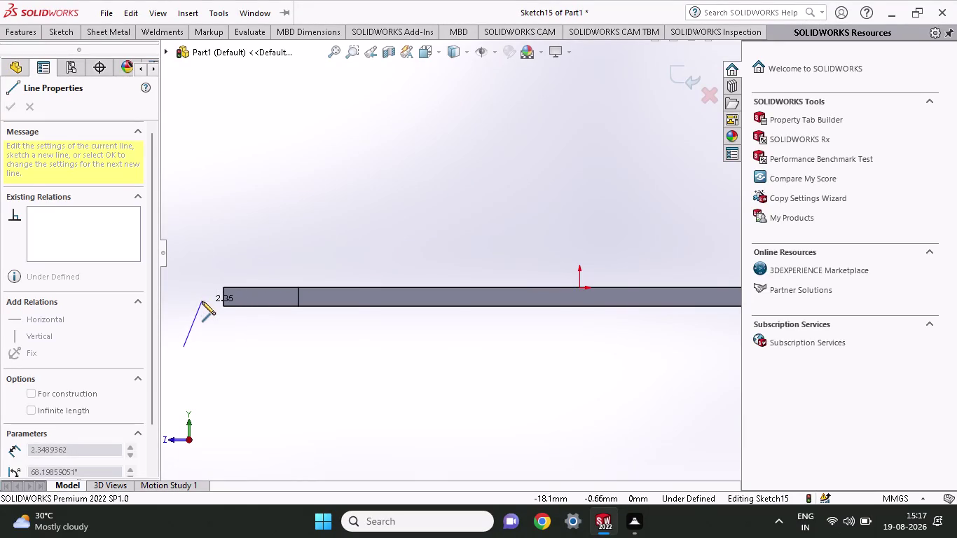
Draw a 3.6 mm horizontal line from the plate's left top corner to the narrow-end step.
key(Escape)
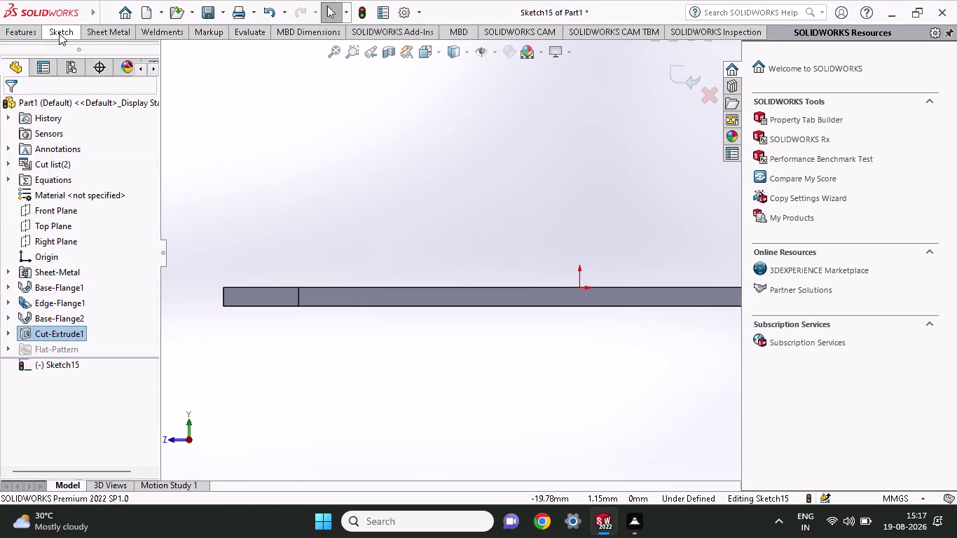
click(59, 33)
click(93, 53)
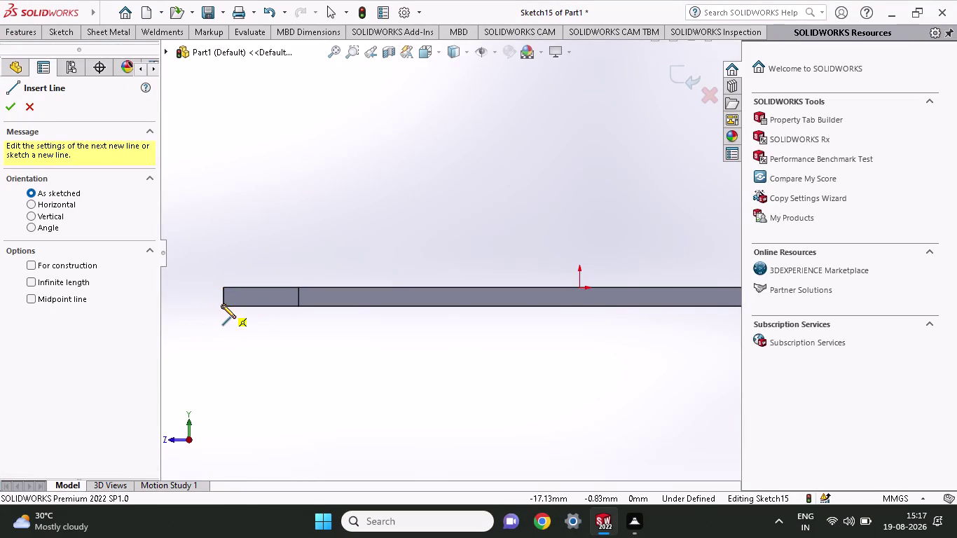
click(224, 285)
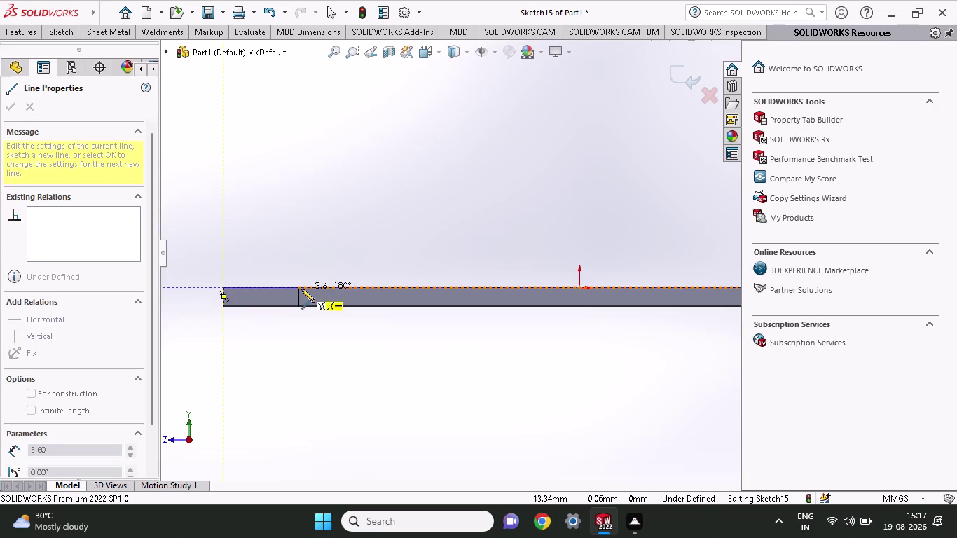
click(299, 287)
key(Escape)
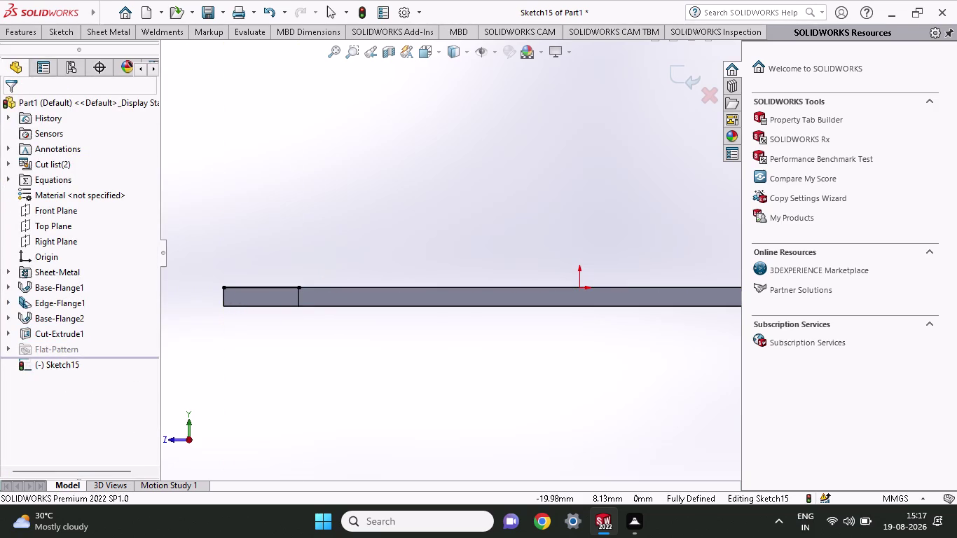
click(97, 30)
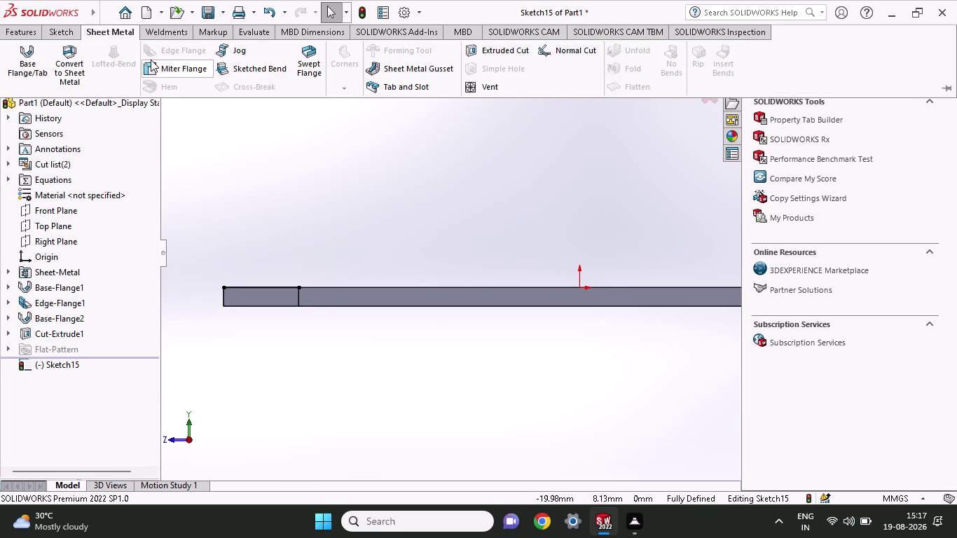
middle_drag(232, 180, 261, 249)
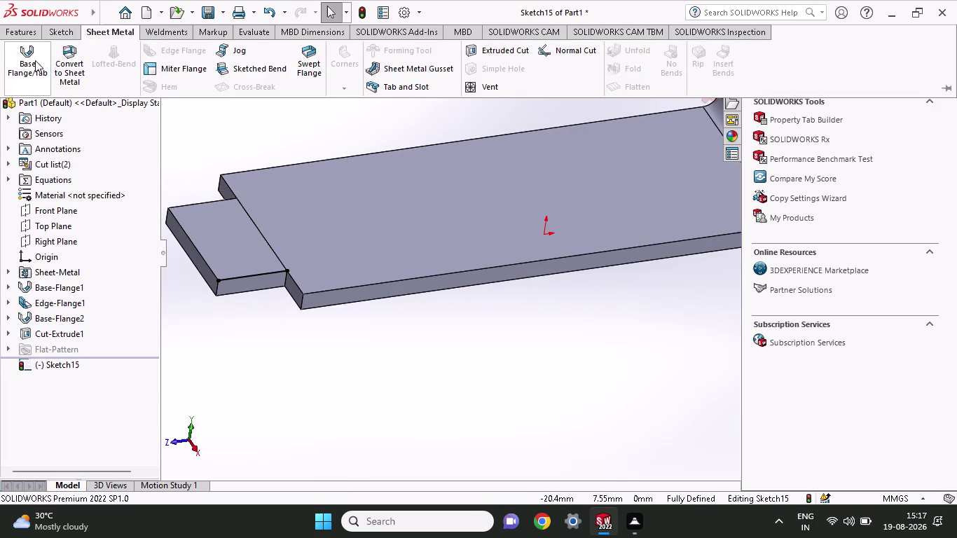
click(35, 61)
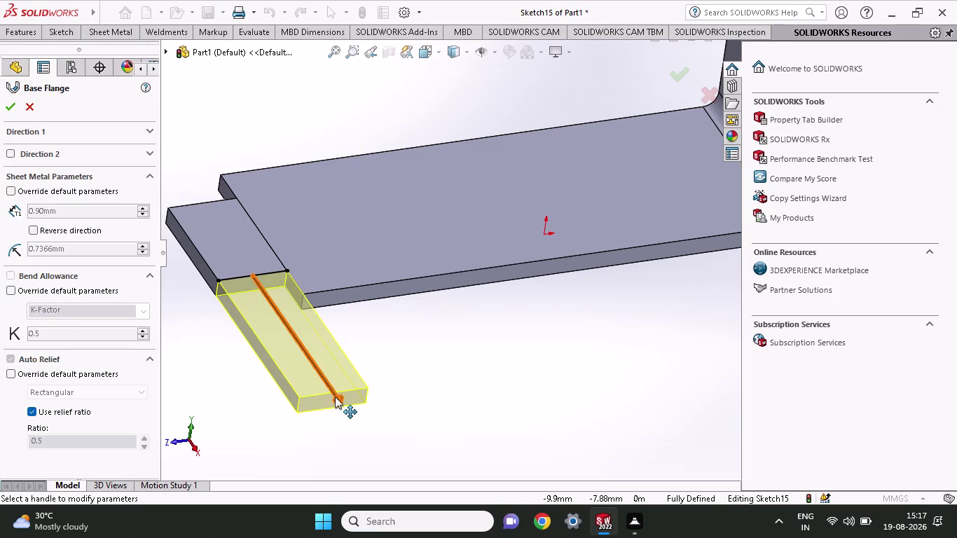
drag(335, 397, 199, 238)
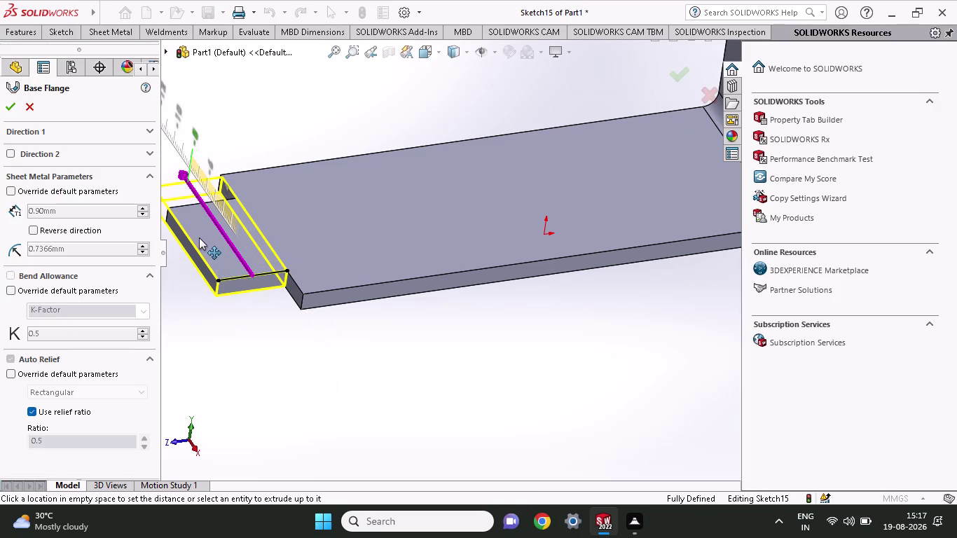
drag(200, 237, 200, 239)
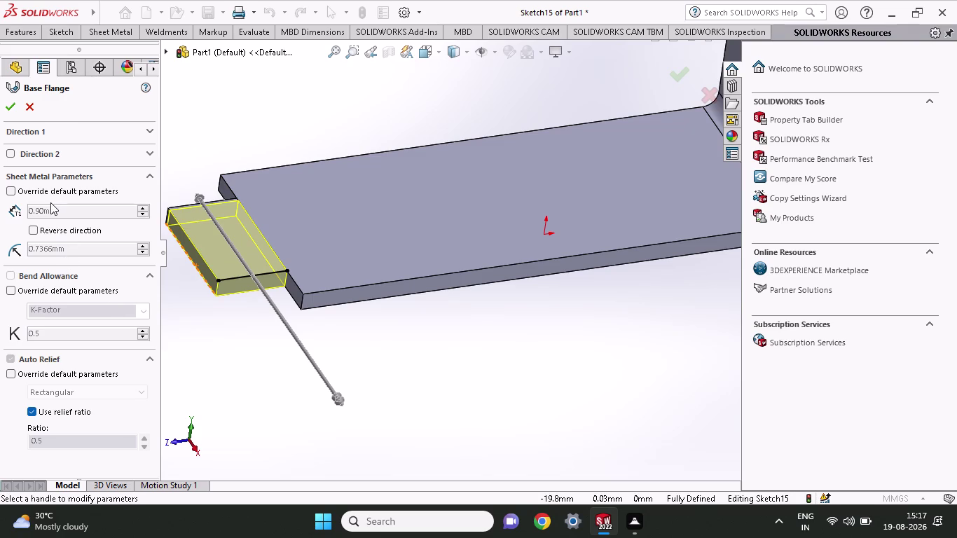
click(12, 187)
drag(74, 215, 0, 212)
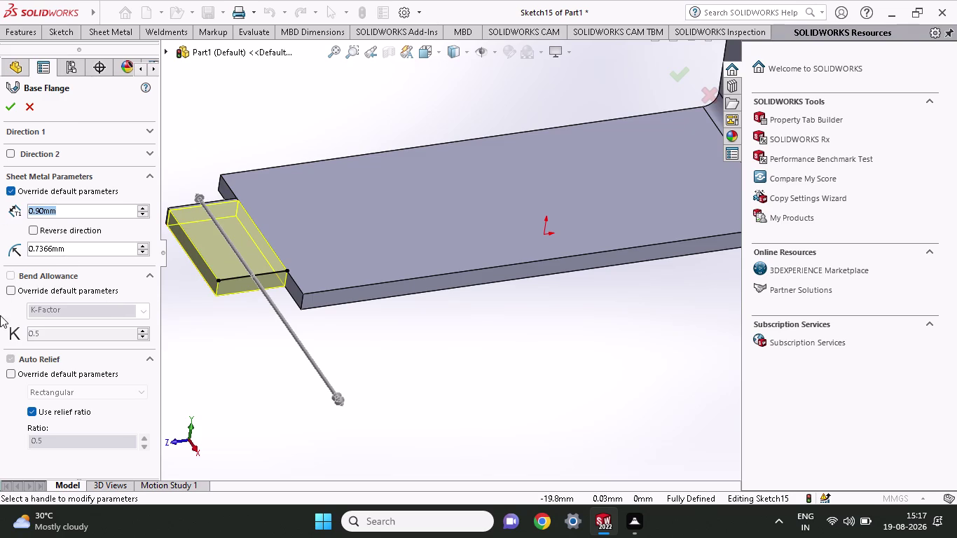
text(3.60)
key(Return)
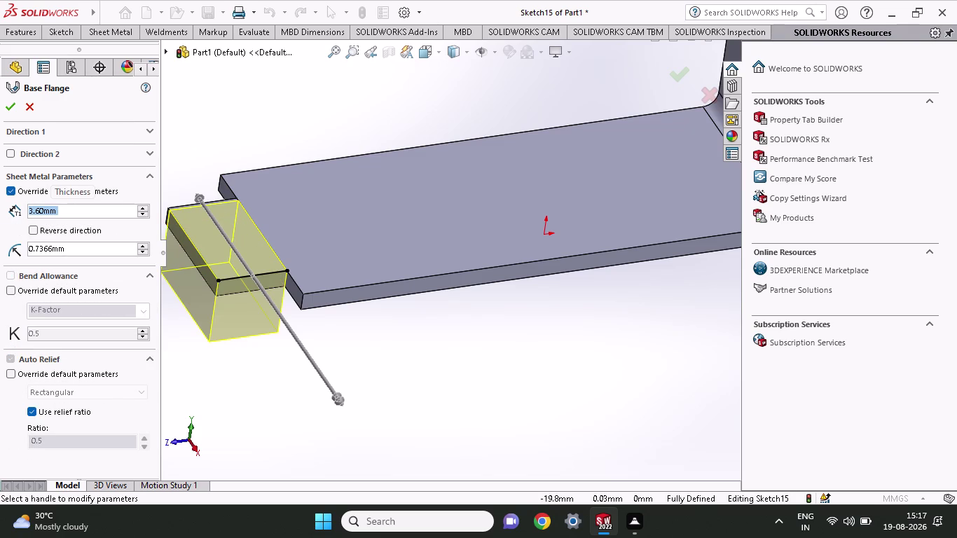
scroll(down, 3)
drag(83, 252, 0, 249)
text(0.)
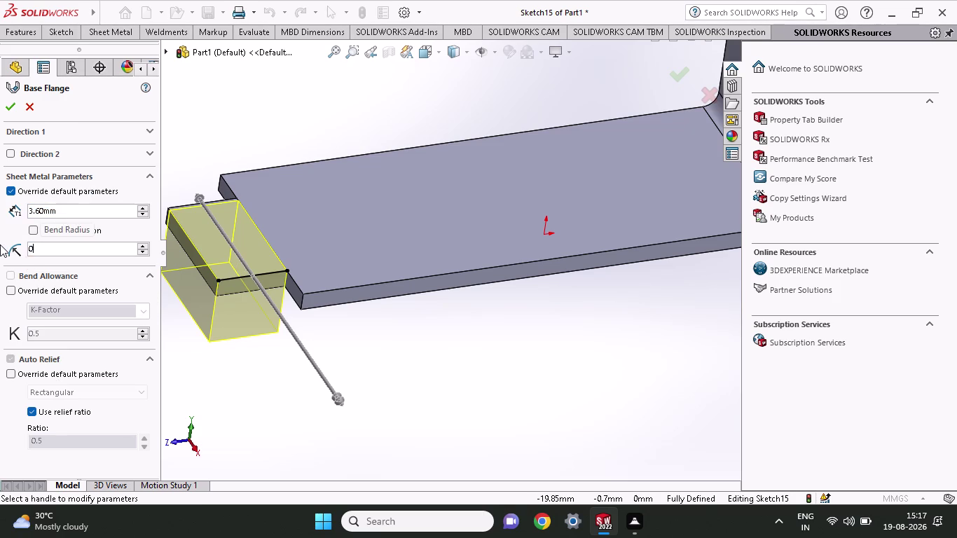
text(9)
key(Return)
click(27, 113)
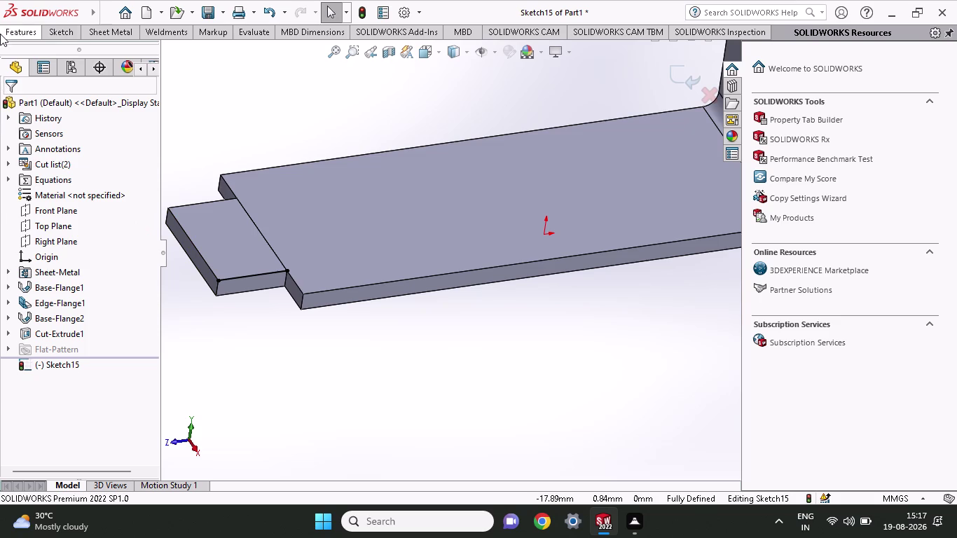
Start a base flange from Sketch15 and drag its depth over the narrow end.
click(112, 39)
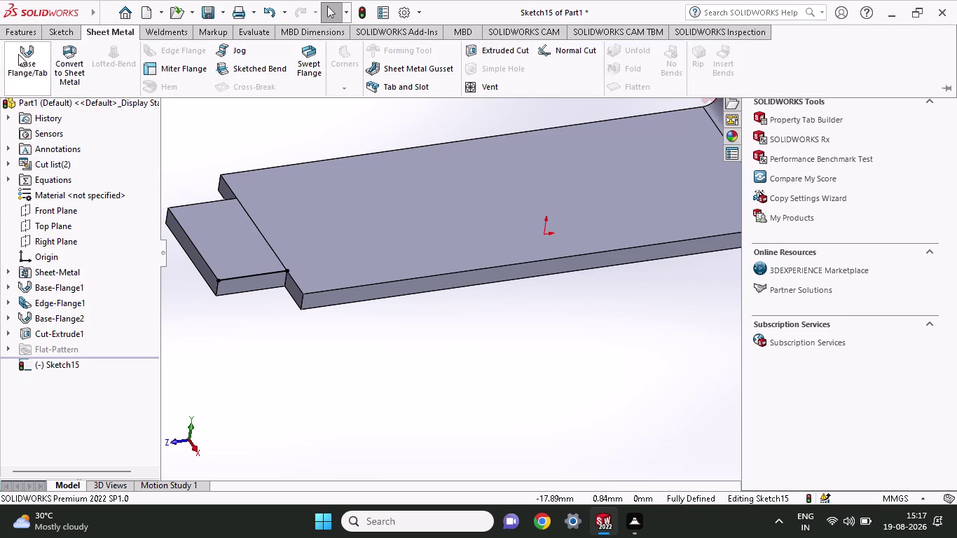
click(14, 55)
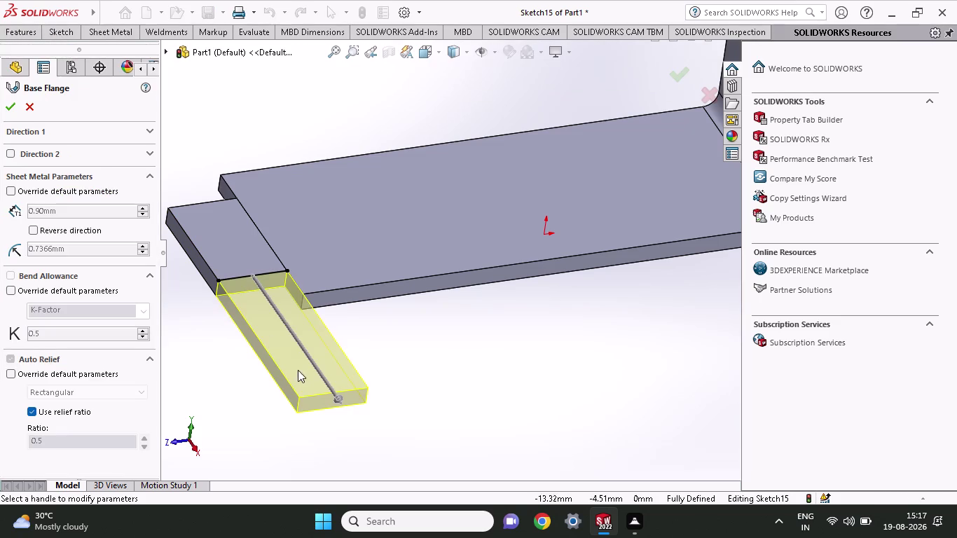
drag(337, 402, 173, 216)
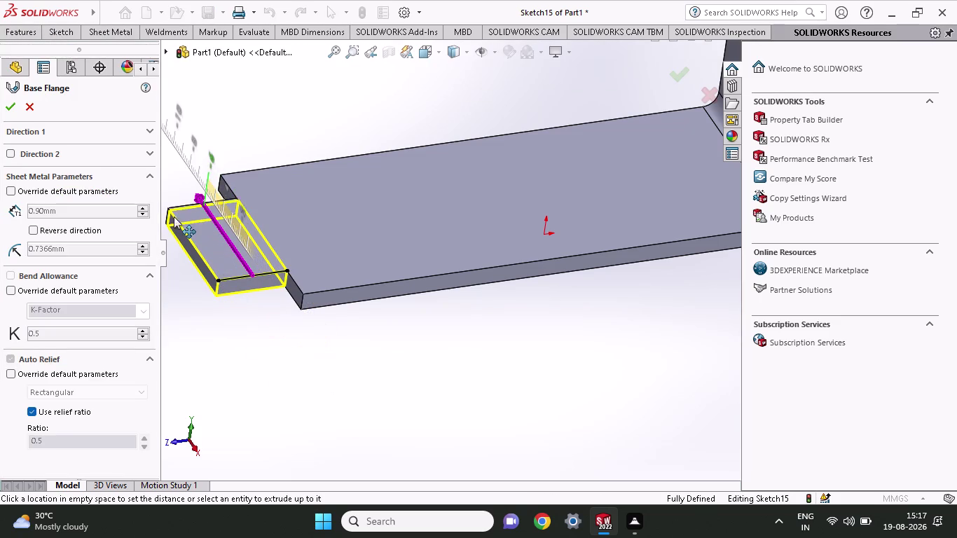
drag(174, 217, 168, 206)
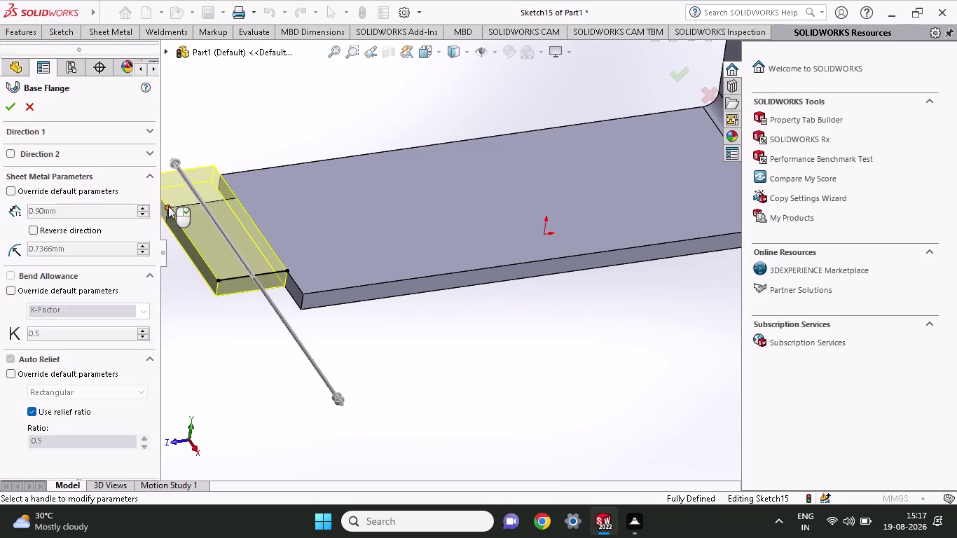
drag(172, 162, 204, 200)
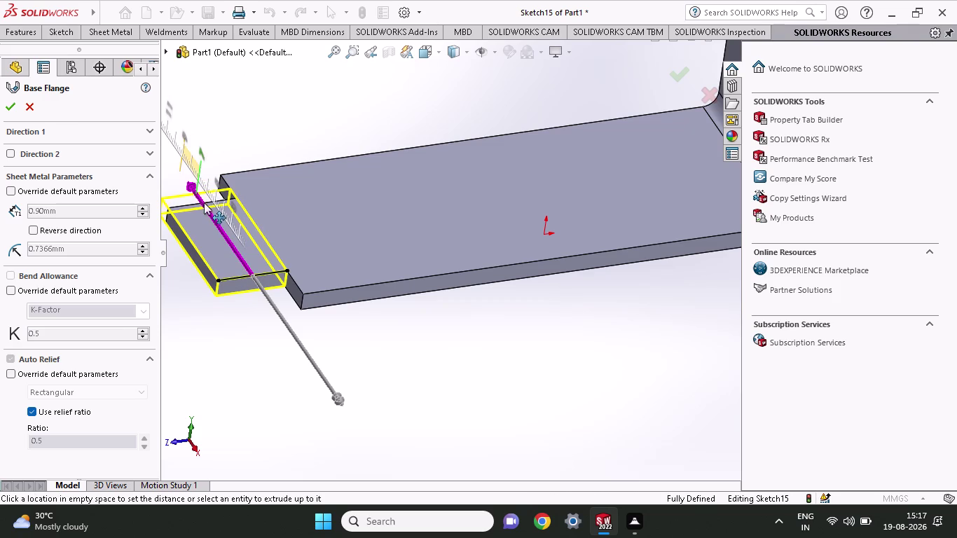
drag(203, 200, 201, 206)
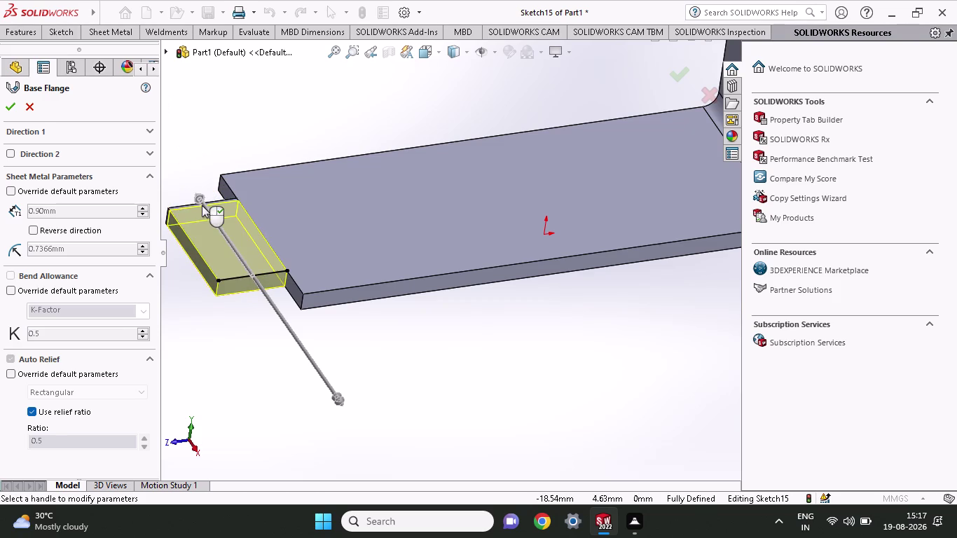
scroll(down, 3)
scroll(down, 3)
Zoom and orbit around the flange preview while adjusting its depth.
drag(323, 210, 328, 204)
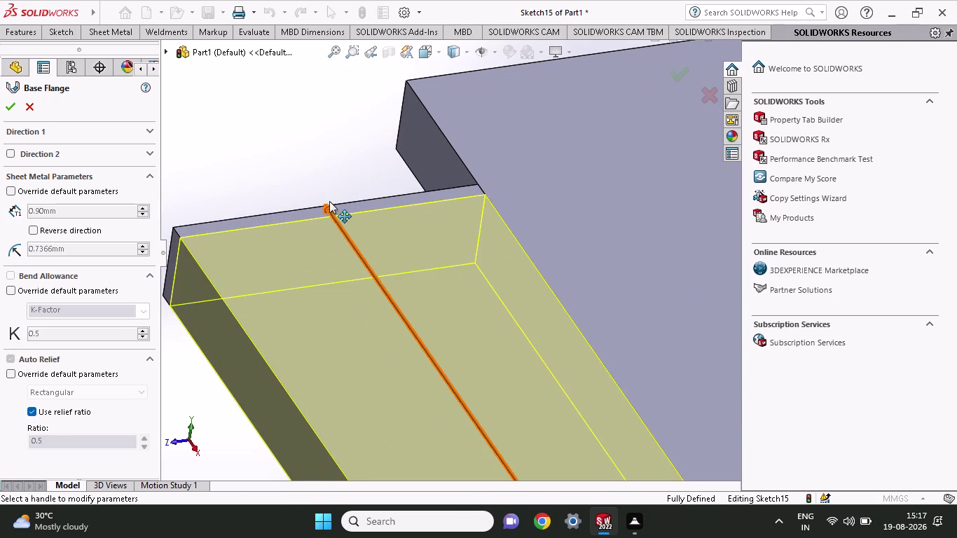
drag(327, 205, 359, 202)
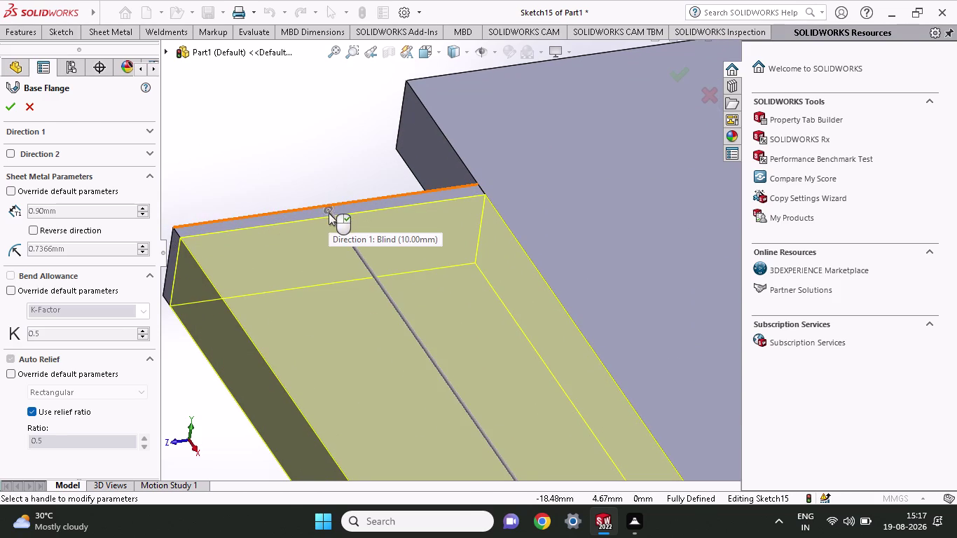
scroll(down, 3)
drag(367, 221, 529, 86)
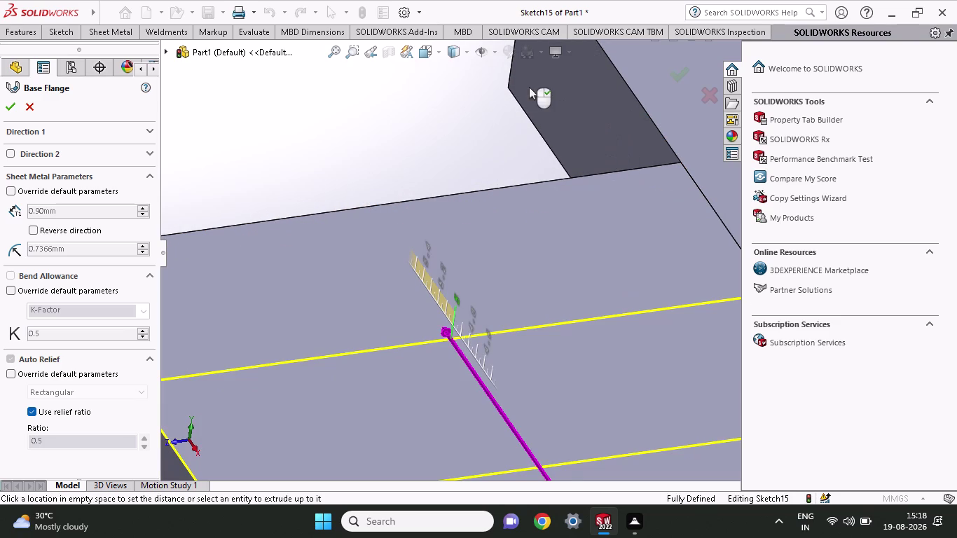
drag(529, 87, 329, 196)
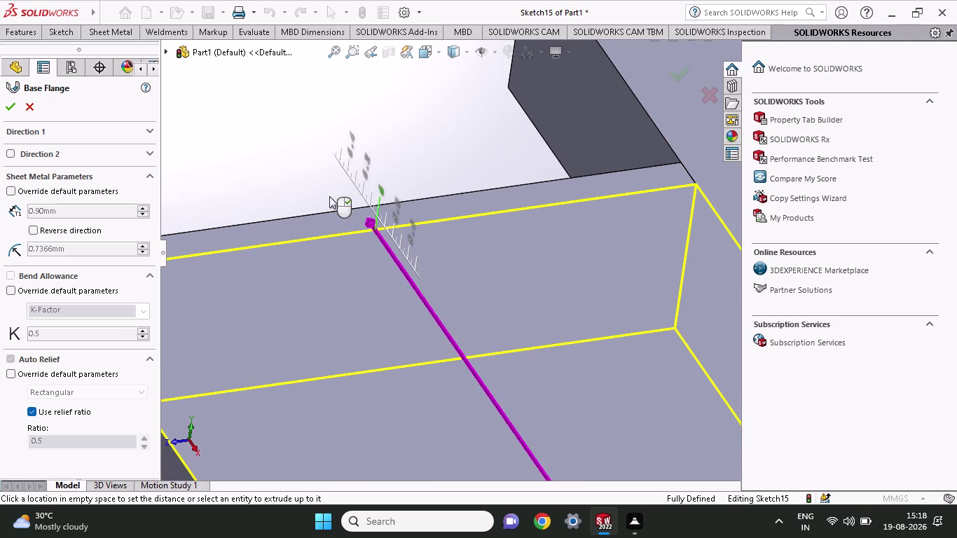
drag(330, 196, 307, 212)
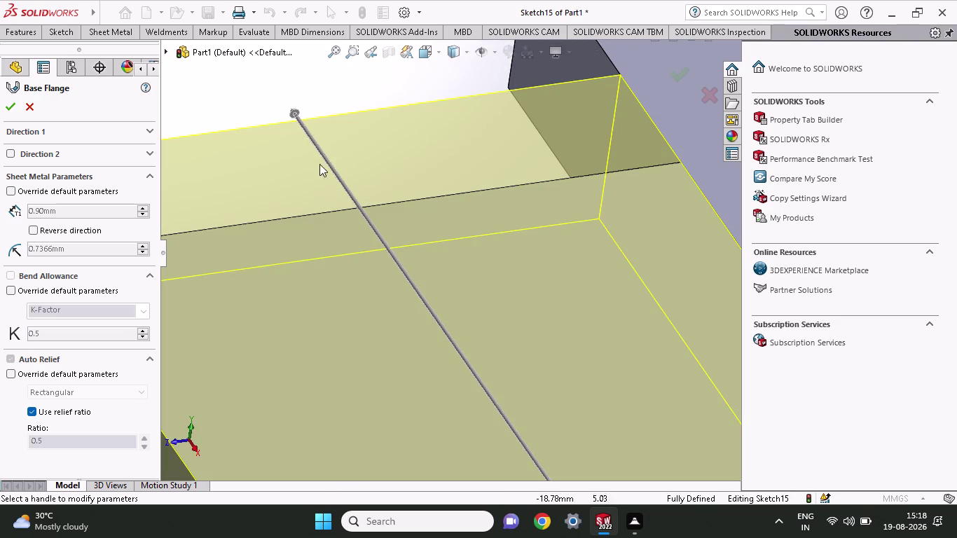
drag(290, 101, 678, 158)
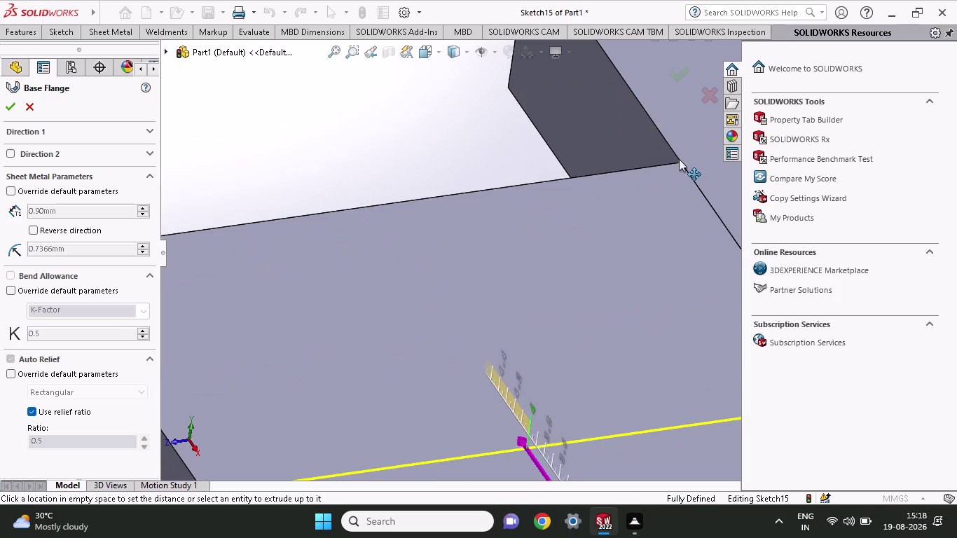
drag(677, 157, 681, 160)
scroll(up, 3)
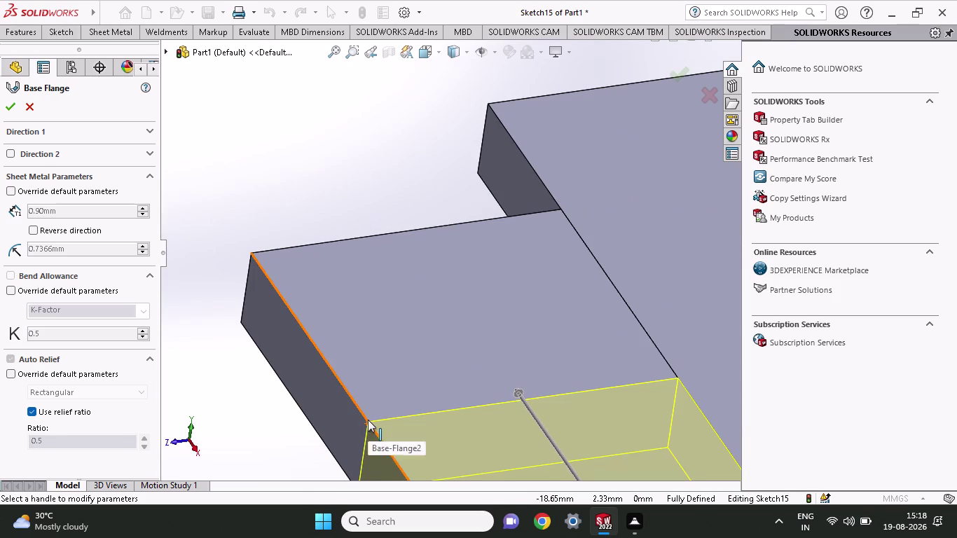
Refine the flange depth and expand Direction 1, showing Blind at 6.00 mm.
drag(368, 420, 314, 340)
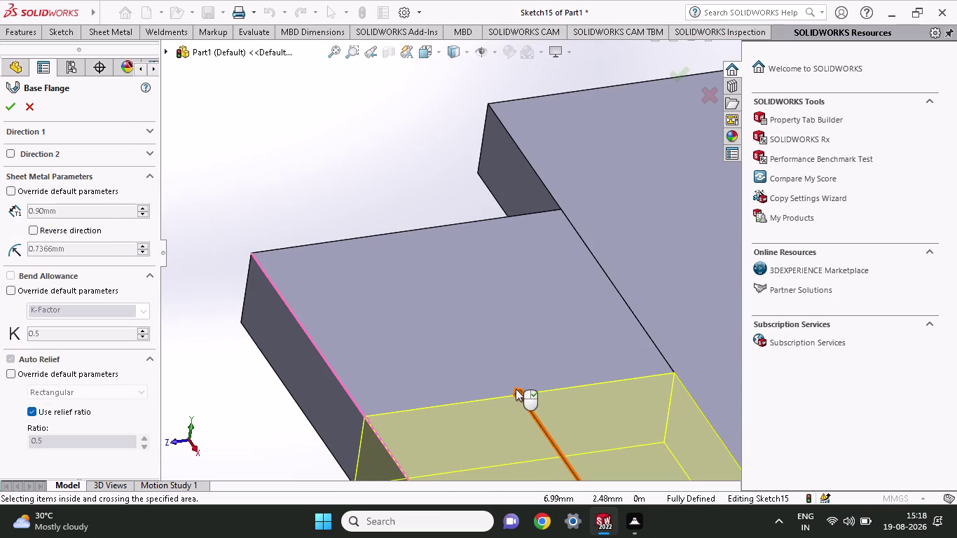
drag(516, 390, 295, 292)
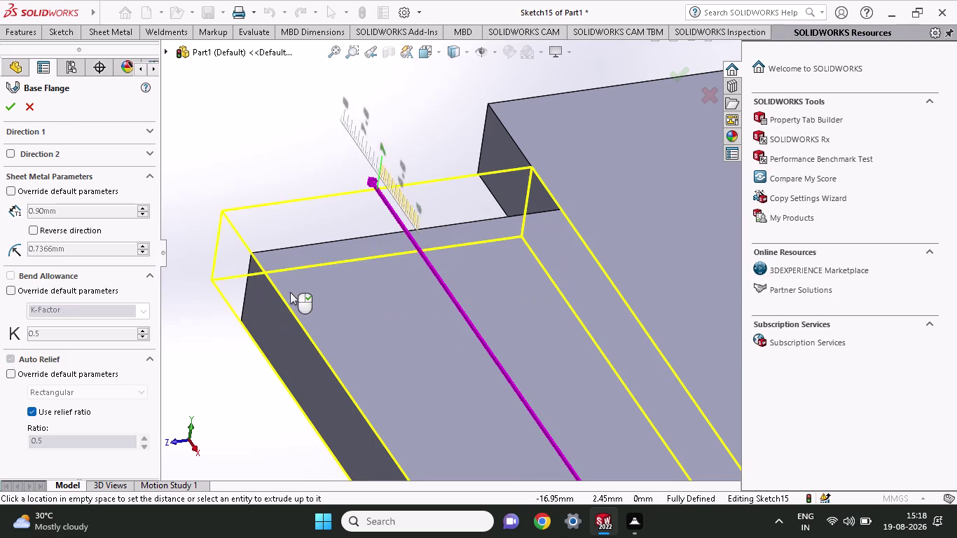
drag(295, 292, 372, 400)
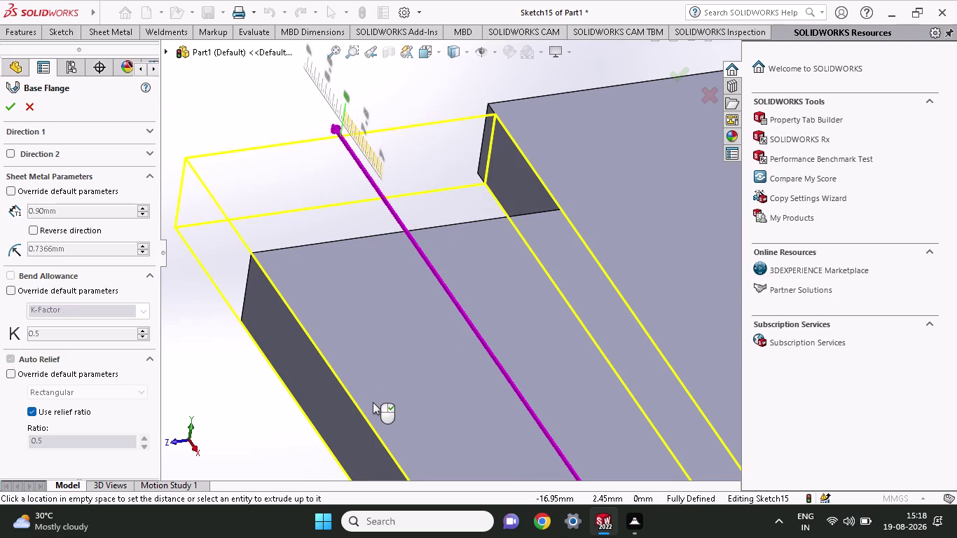
drag(372, 400, 378, 429)
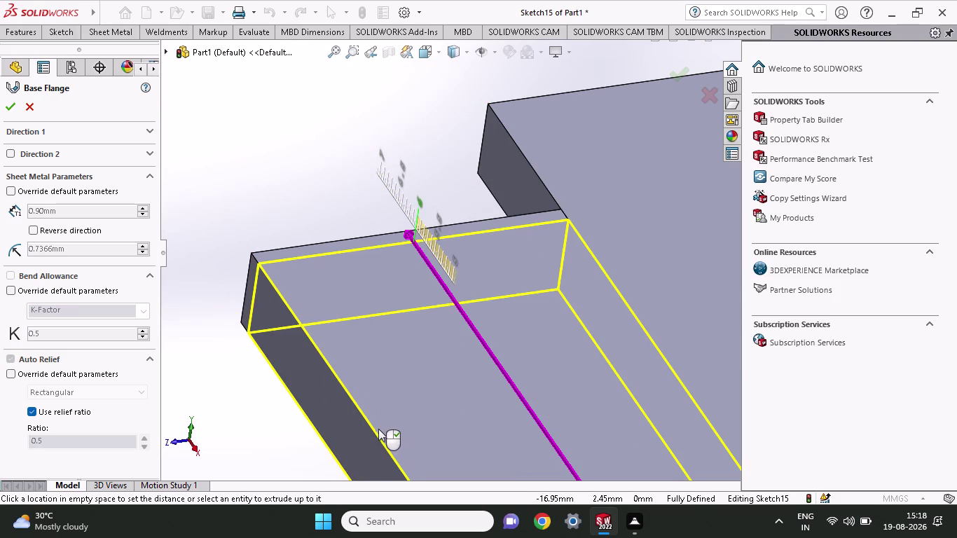
drag(379, 429, 373, 424)
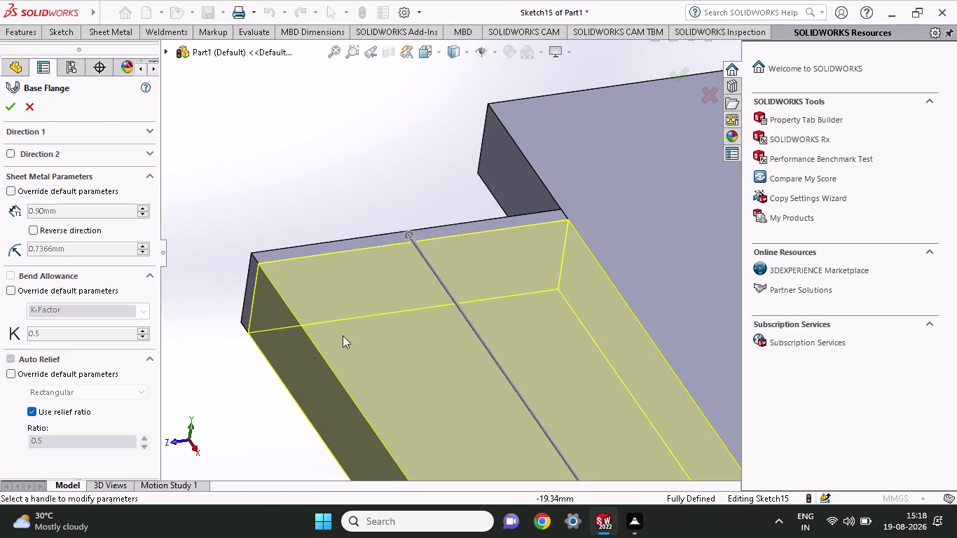
scroll(down, 3)
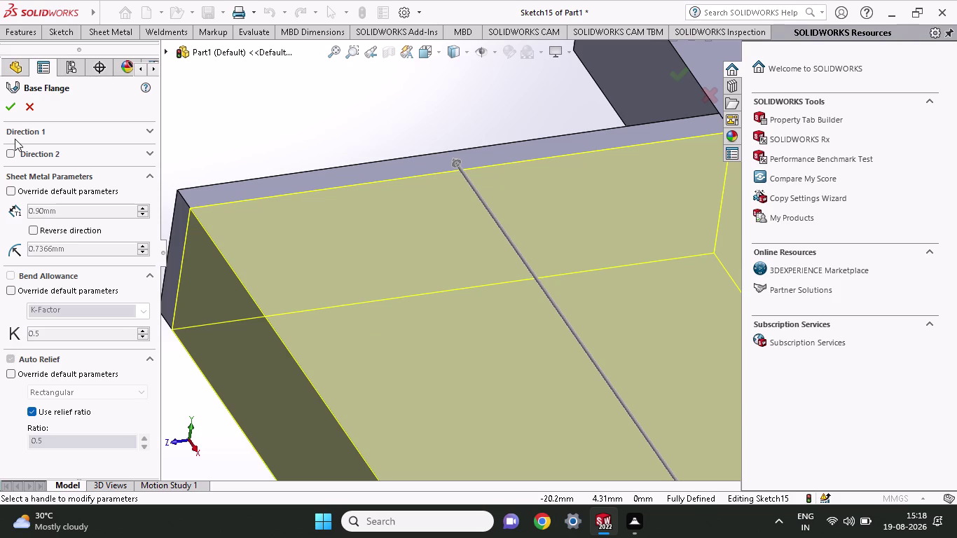
click(23, 131)
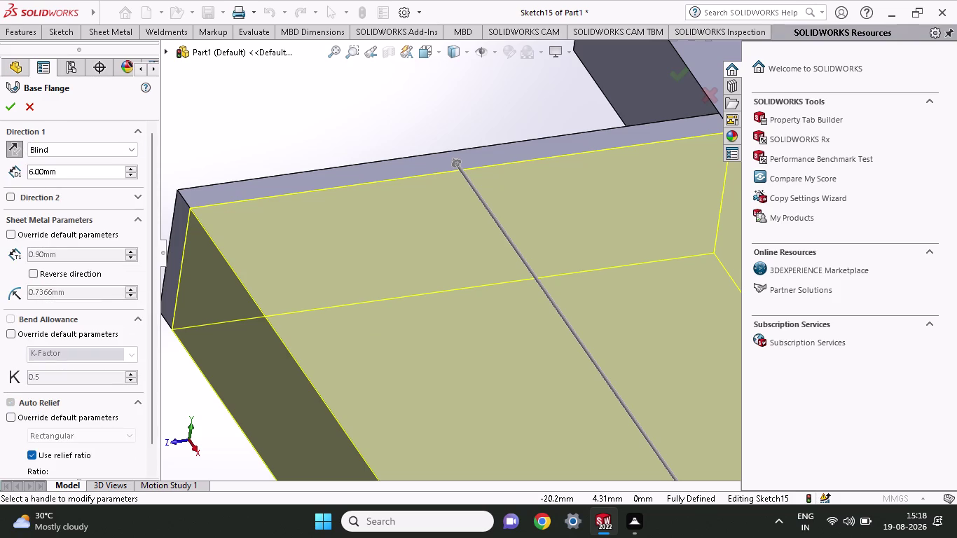
Replace the Direction 1 depth with a trial value and apply it.
drag(63, 175, 11, 170)
key(3)
text(.9)
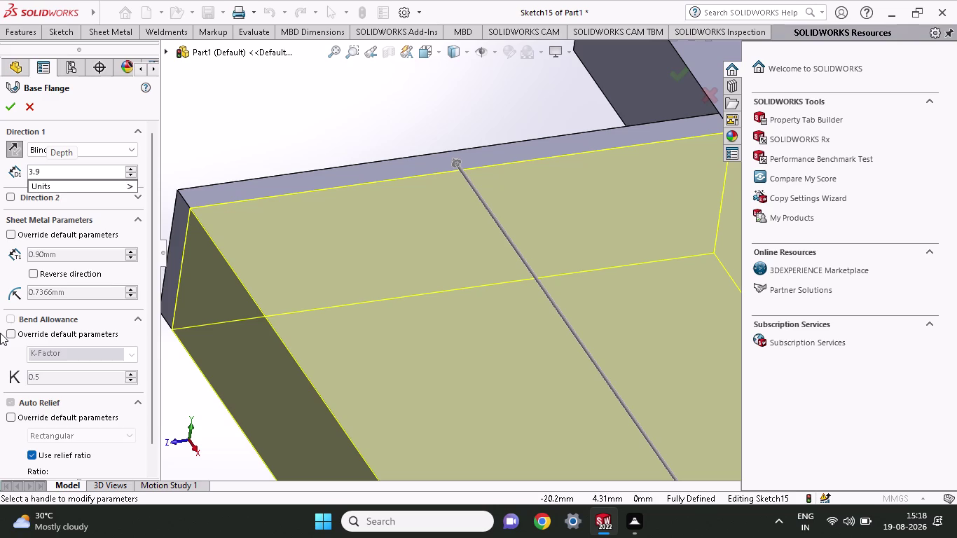
key(BackSpace)
key(6)
key(Return)
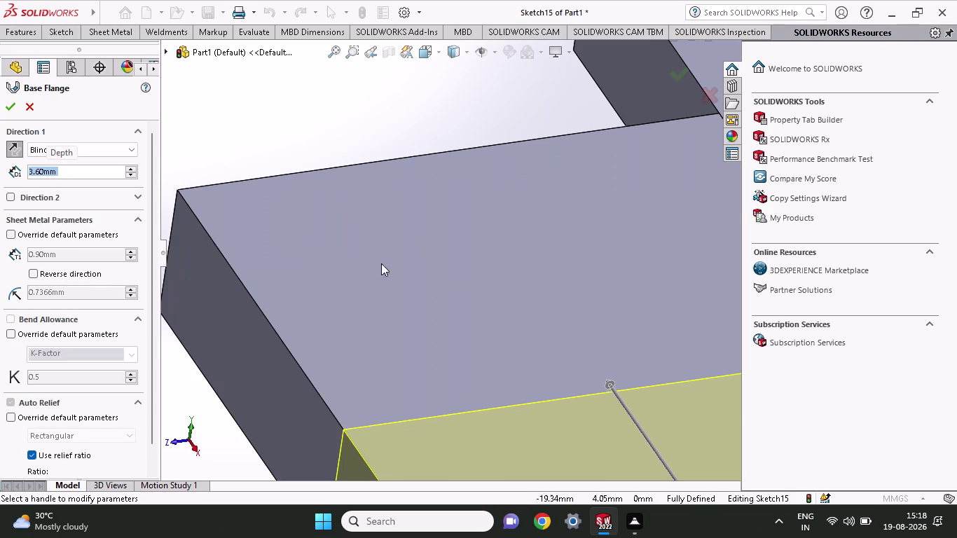
scroll(up, 3)
scroll(up, 3)
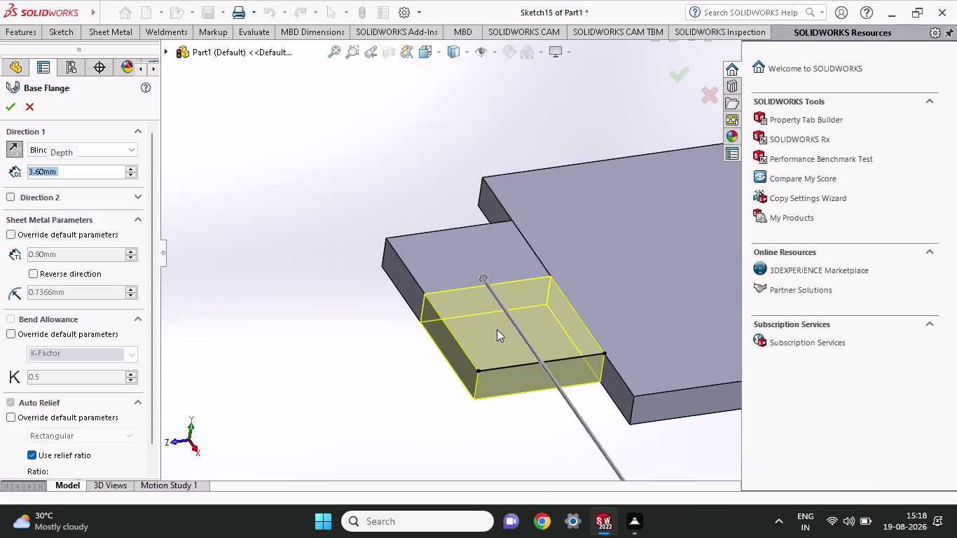
Set the depth to 6.20 mm and accept the flange as Base-Flange3.
text(6.)
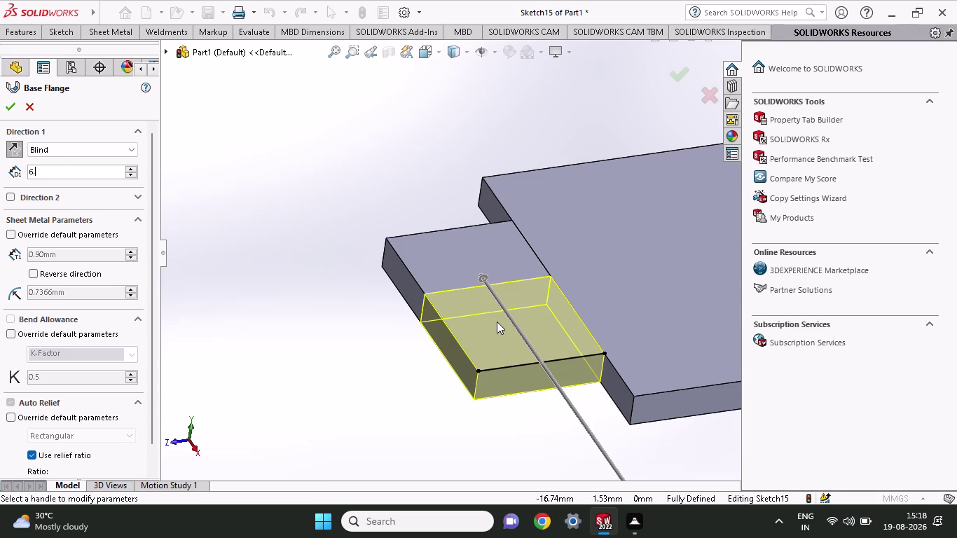
text(20)
key(Return)
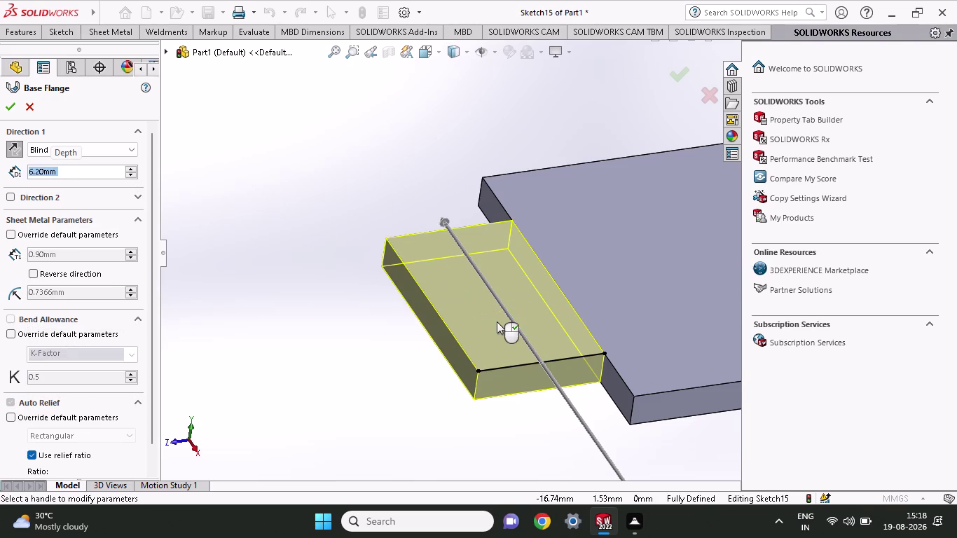
click(12, 112)
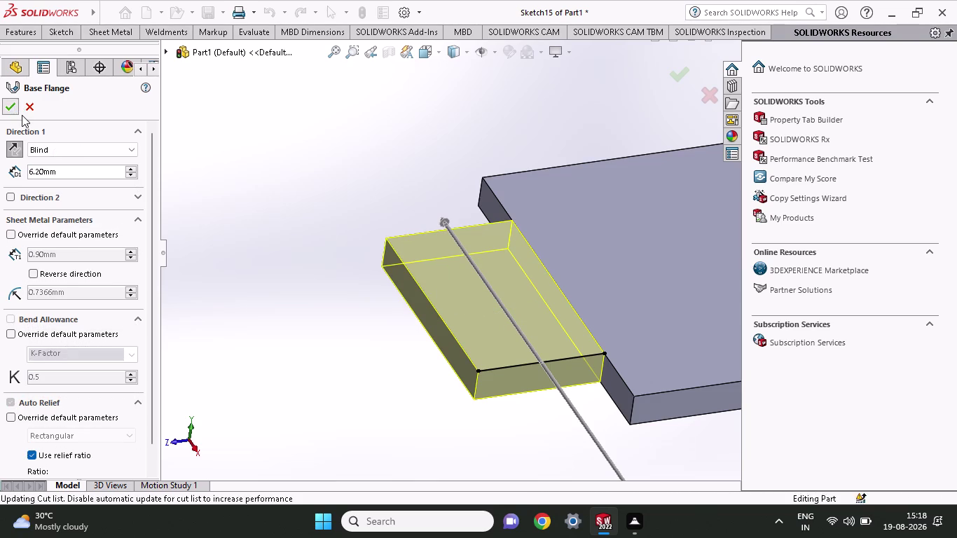
middle_drag(358, 430, 294, 361)
middle_drag(294, 361, 310, 379)
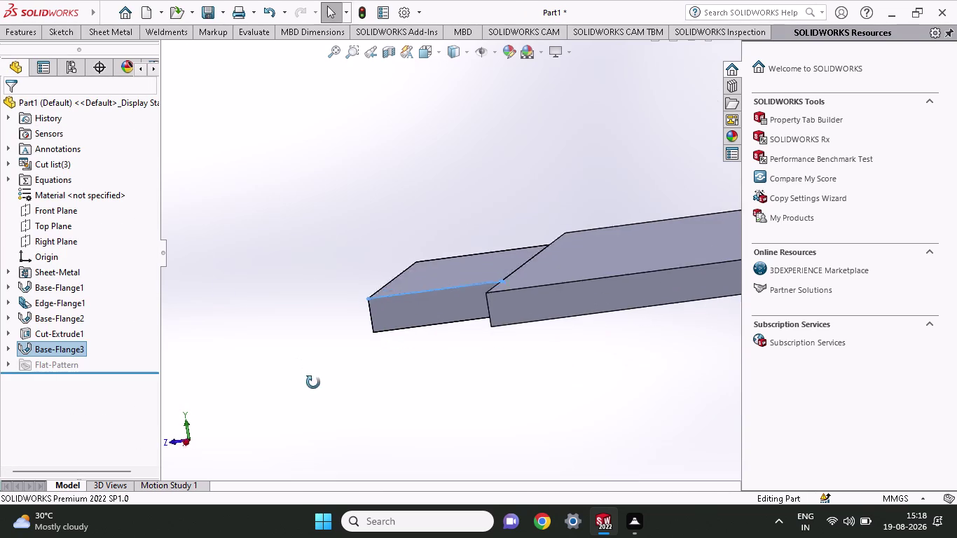
Start an edge flange on the new tab's edge.
middle_drag(310, 380, 325, 393)
click(118, 34)
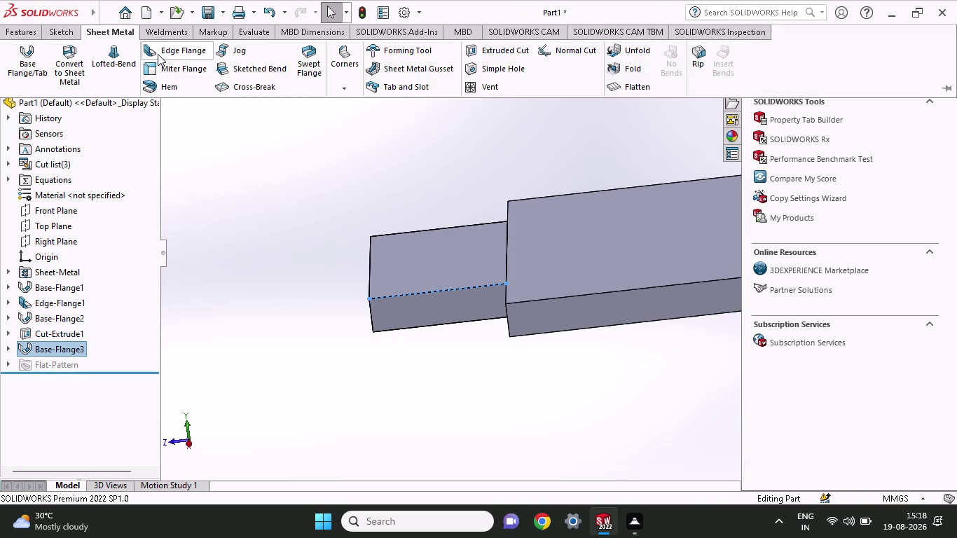
click(159, 54)
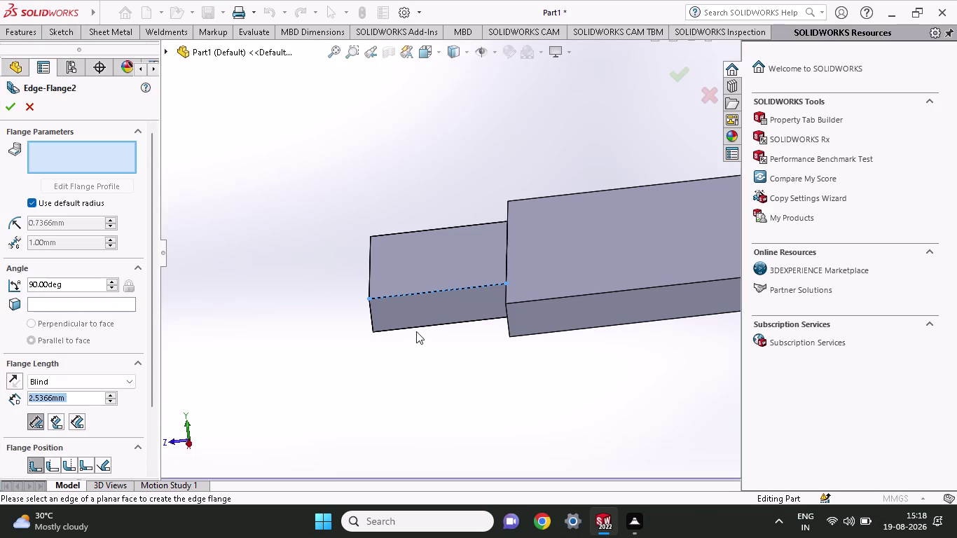
click(420, 327)
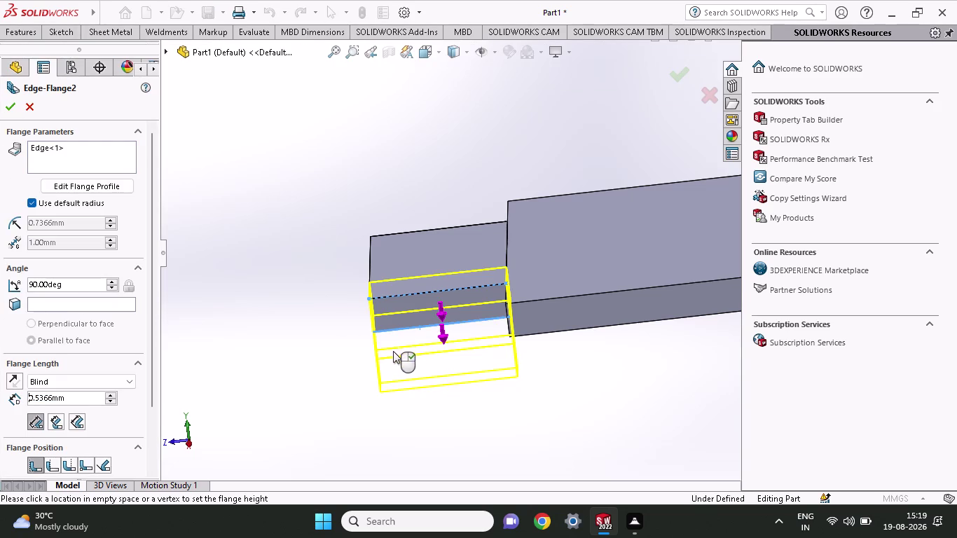
Orbit around the tab to inspect the 90° edge flange preview.
middle_drag(309, 344, 360, 367)
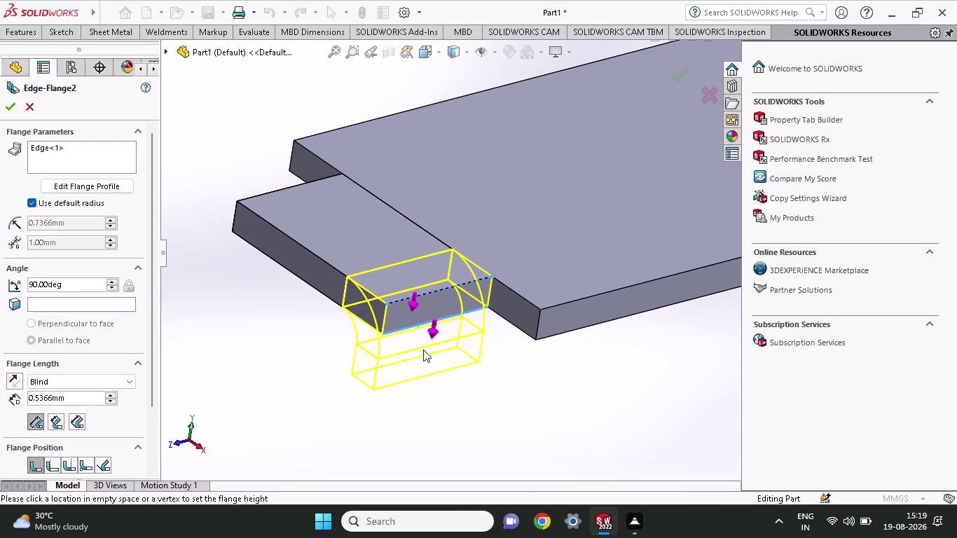
drag(427, 335, 433, 264)
middle_drag(455, 381, 490, 421)
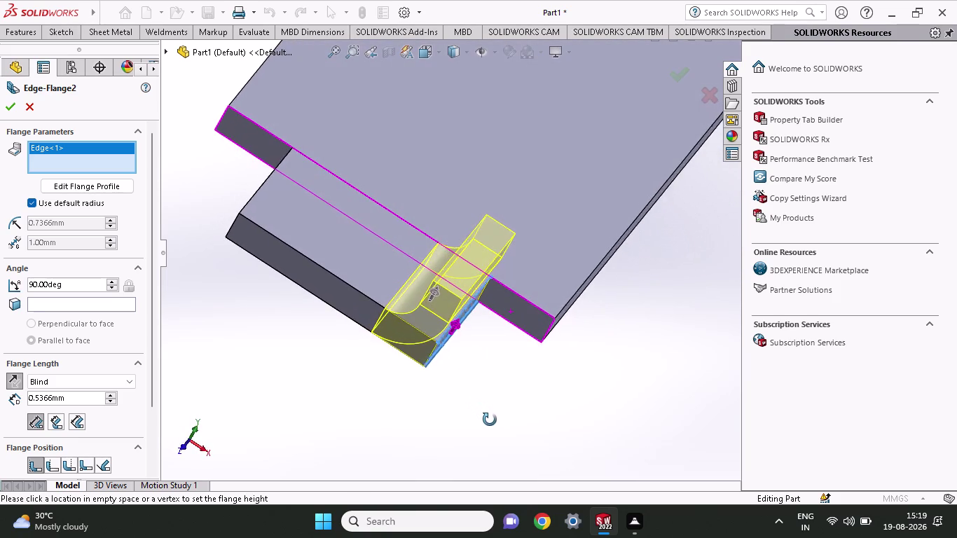
middle_drag(489, 421, 572, 474)
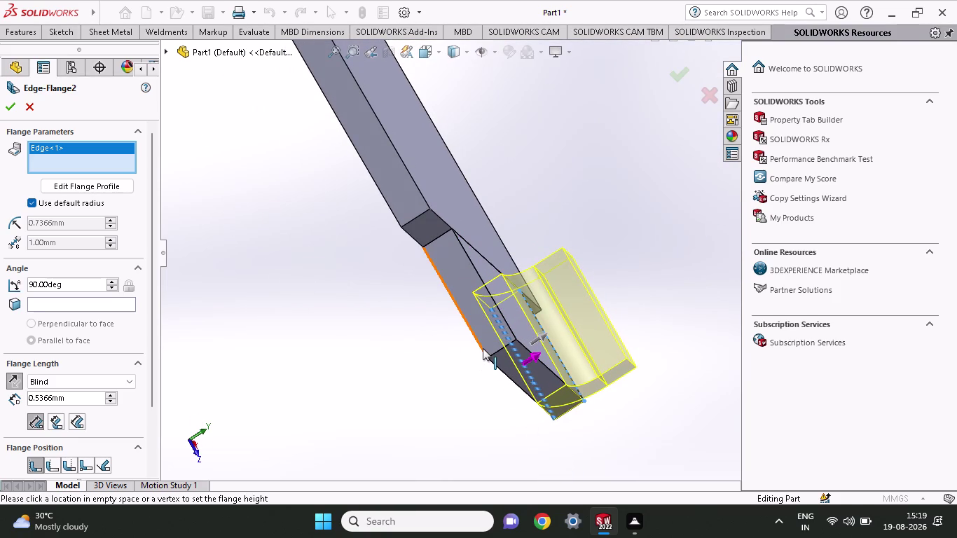
click(482, 349)
click(478, 338)
click(477, 338)
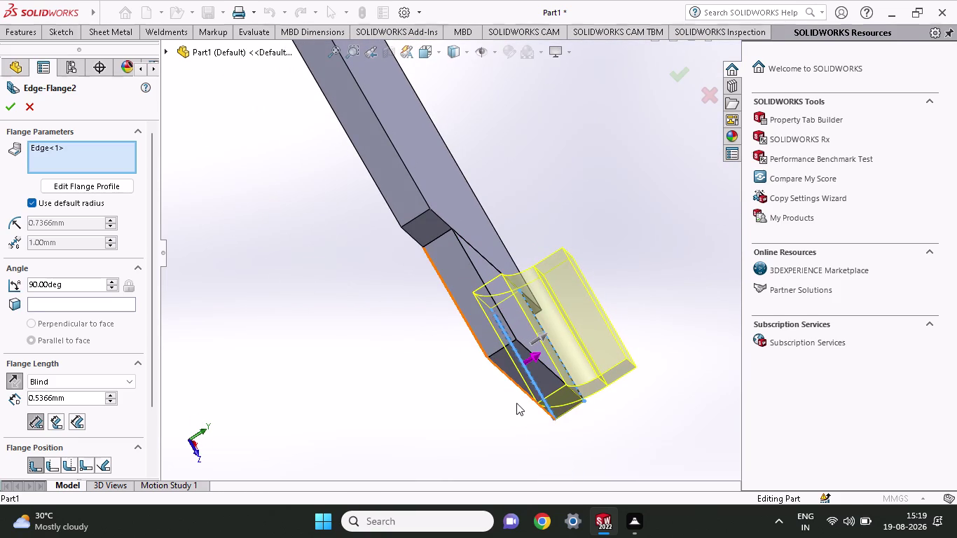
middle_drag(517, 403, 416, 364)
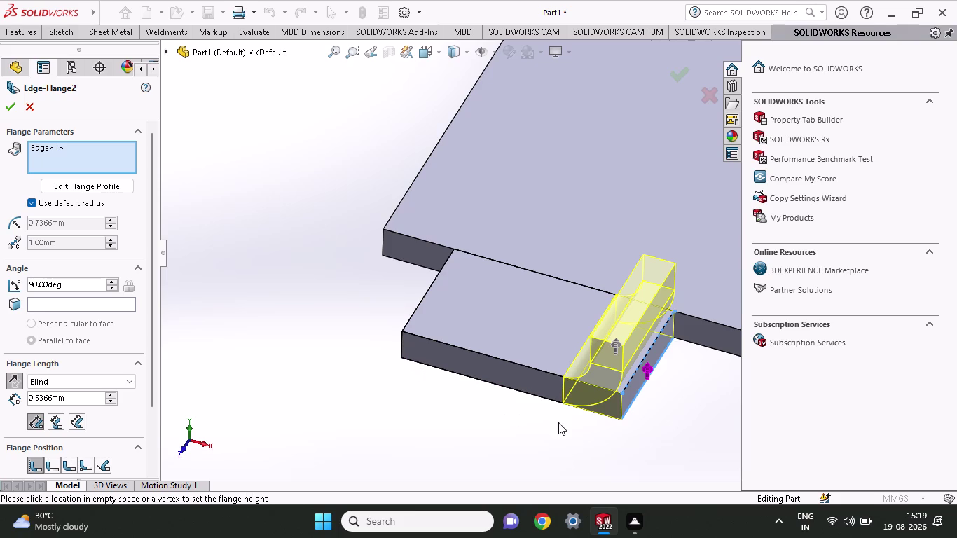
scroll(down, 3)
scroll(up, 3)
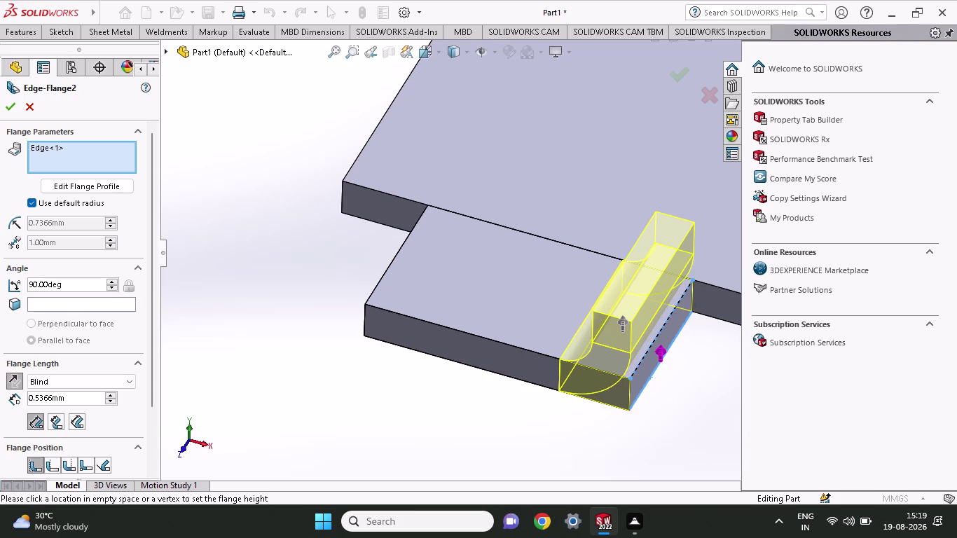
Set the edge flange length to 0.90 mm.
drag(70, 401, 0, 399)
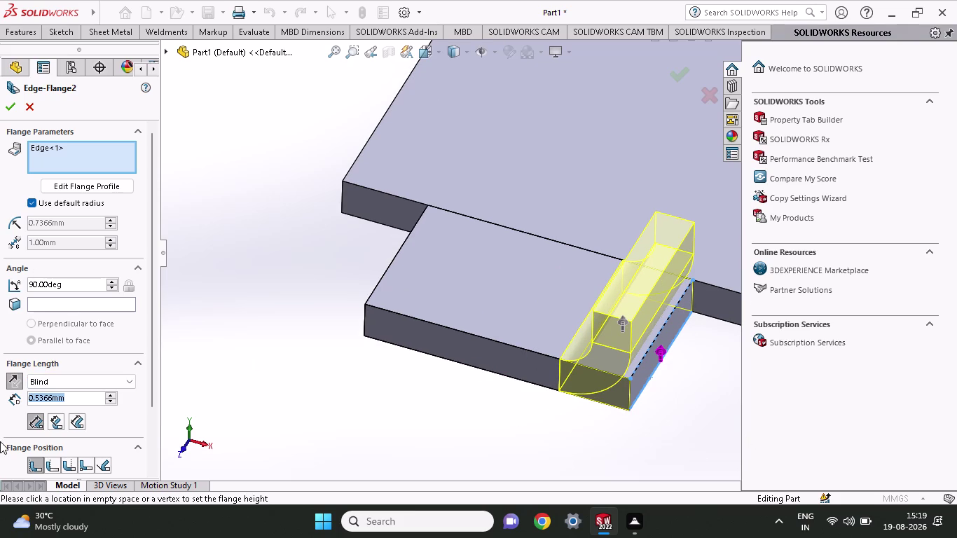
text(0.9)
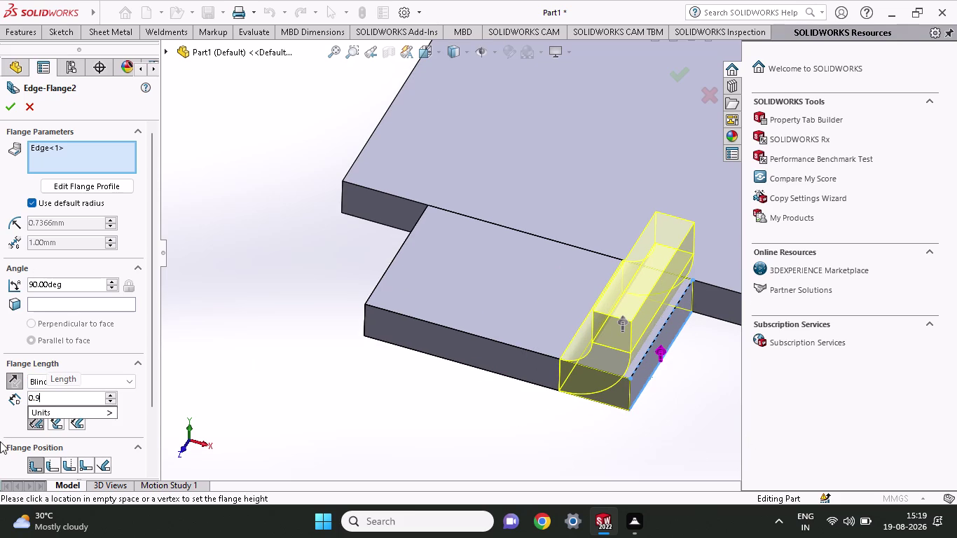
key(Return)
scroll(up, 3)
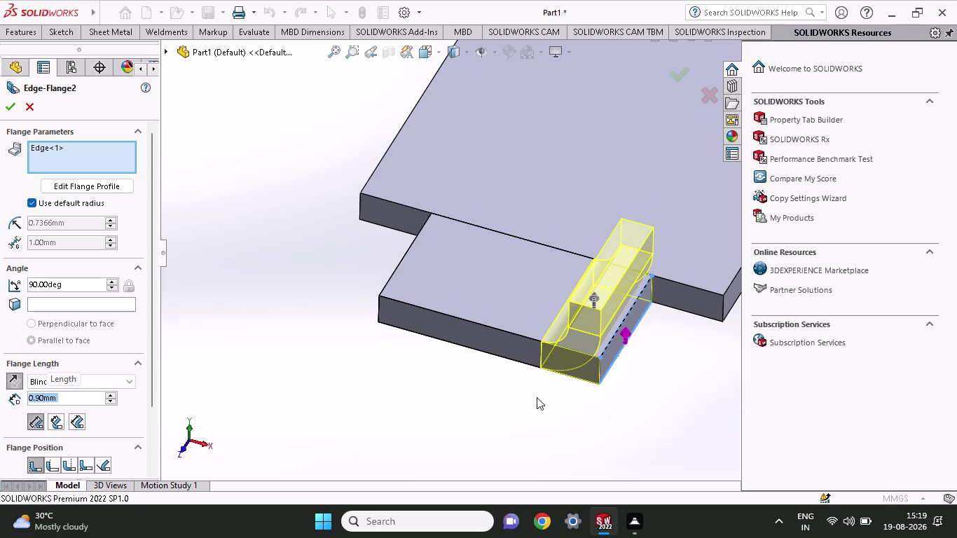
scroll(down, 3)
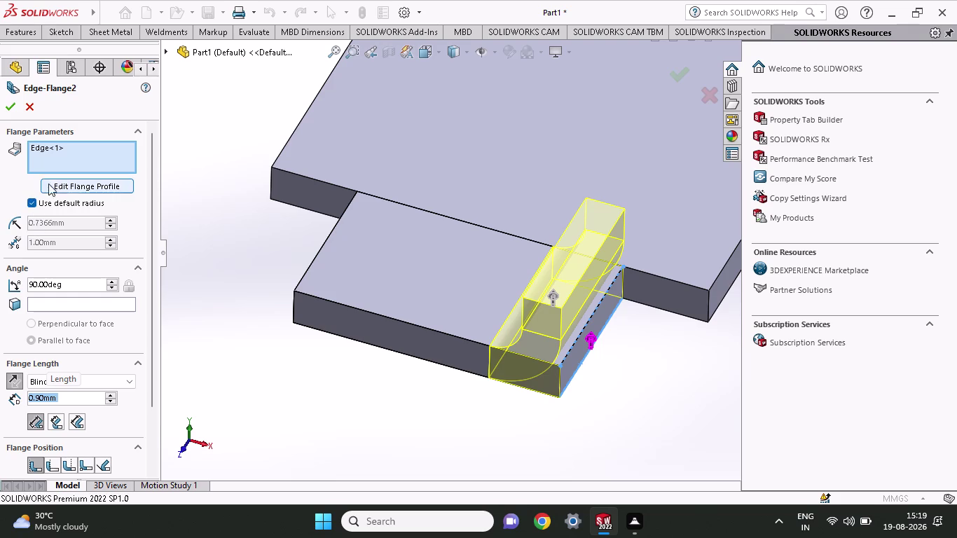
scroll(down, 3)
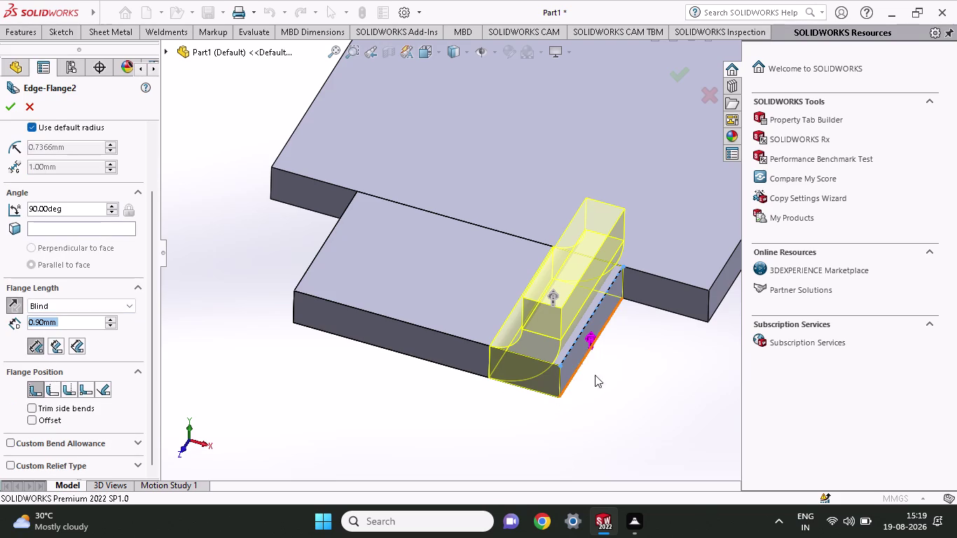
Drag the flange height handle to lengthen the edge flange.
drag(555, 297, 542, 134)
drag(553, 345, 553, 240)
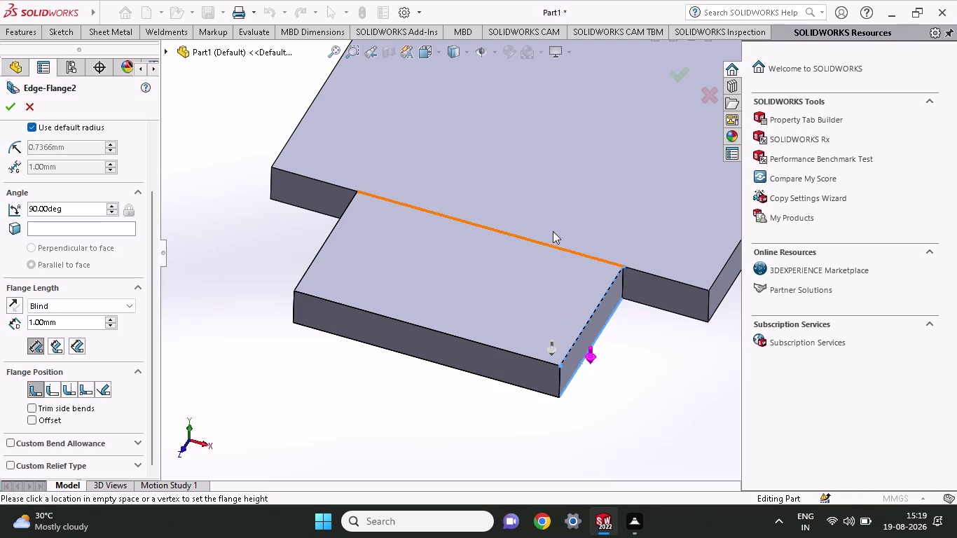
drag(553, 240, 551, 190)
drag(593, 358, 581, 213)
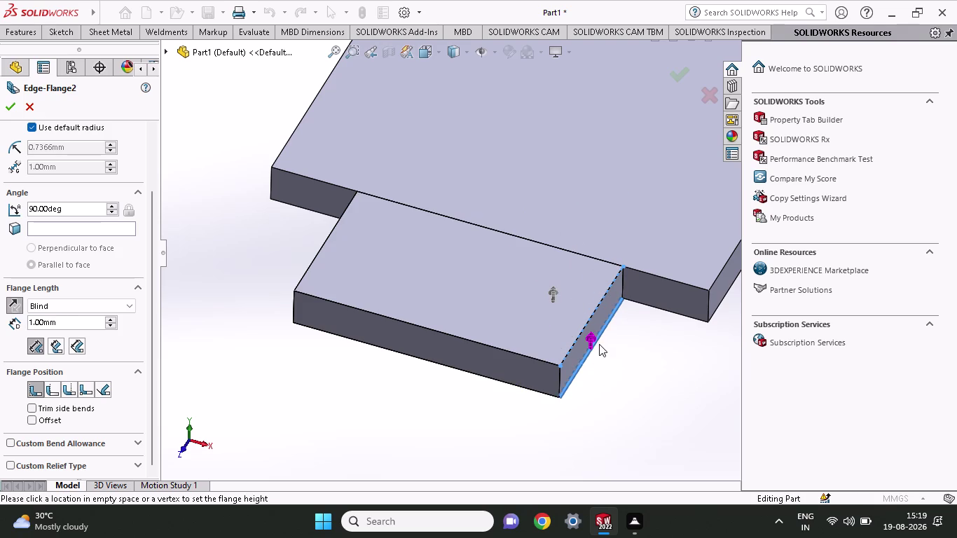
drag(550, 294, 562, 152)
drag(550, 349, 555, 325)
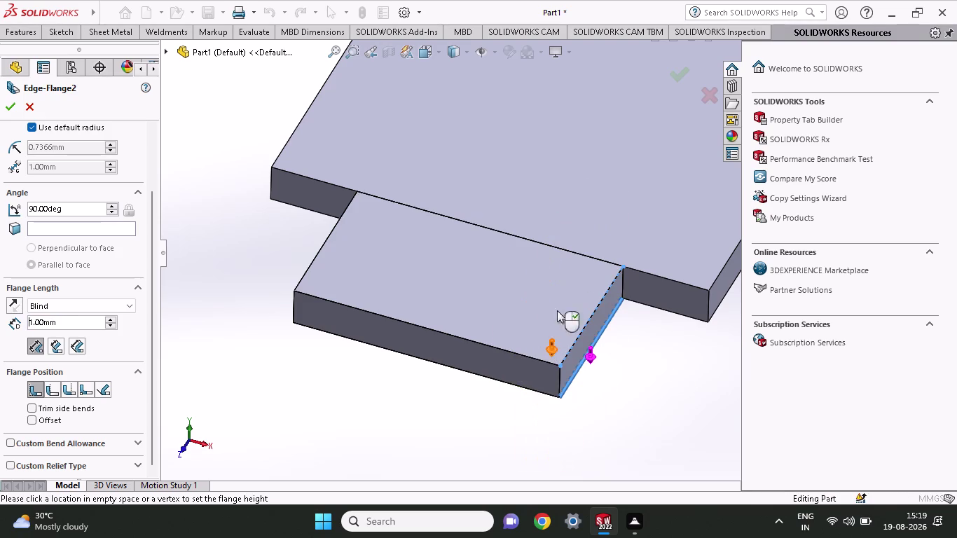
drag(555, 325, 551, 231)
drag(550, 349, 550, 286)
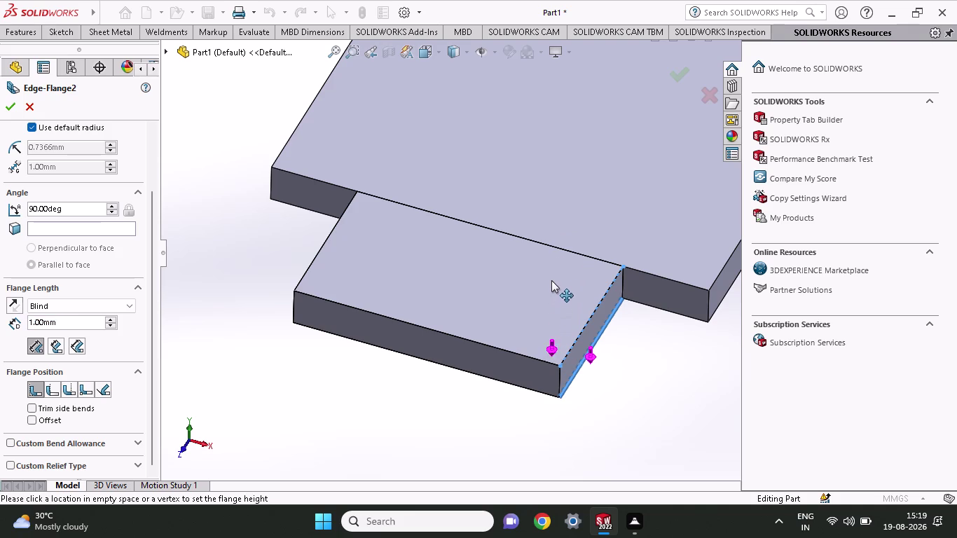
Bring the flange to 3.00 mm pointing upward and orbit to check it.
drag(550, 286, 556, 253)
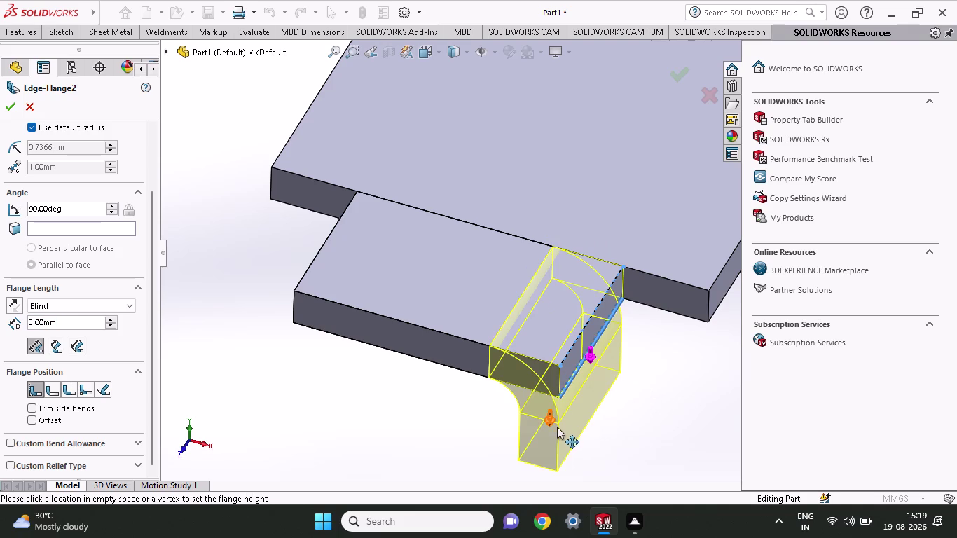
drag(553, 423, 534, 256)
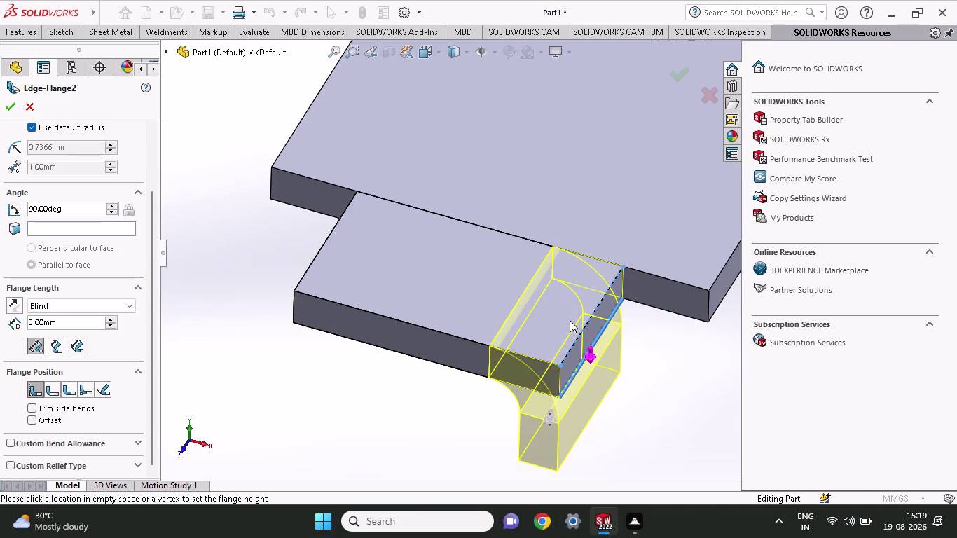
drag(577, 350, 565, 283)
drag(566, 284, 566, 265)
drag(589, 357, 570, 254)
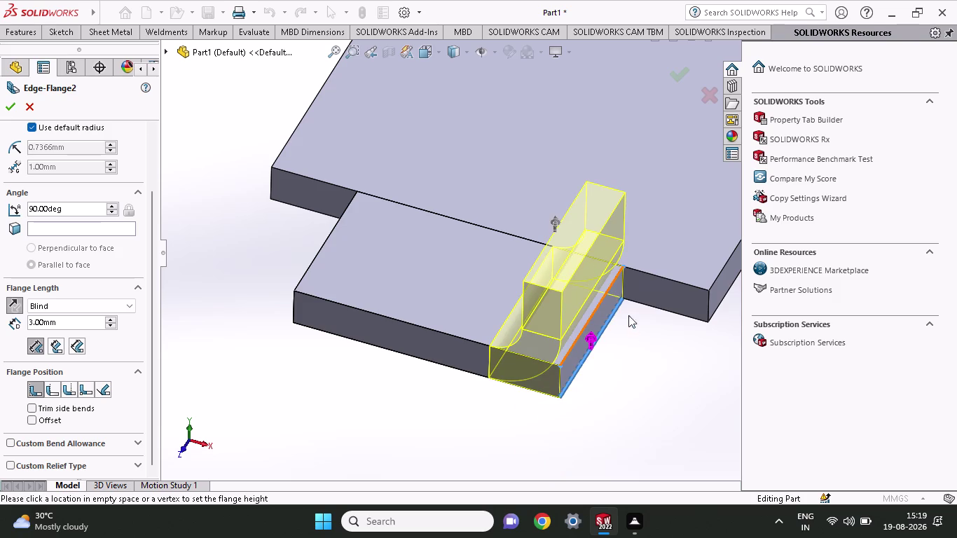
middle_drag(614, 375, 610, 321)
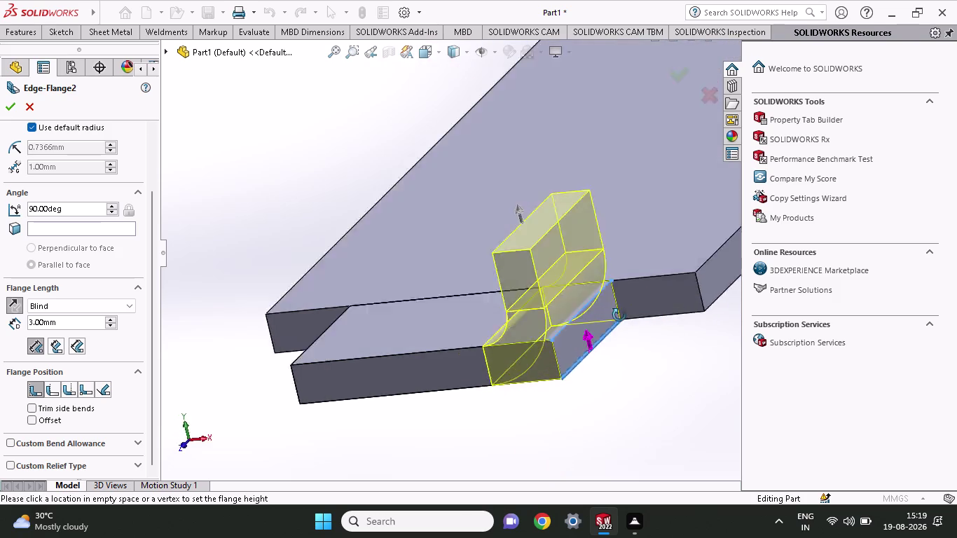
middle_drag(610, 321, 625, 311)
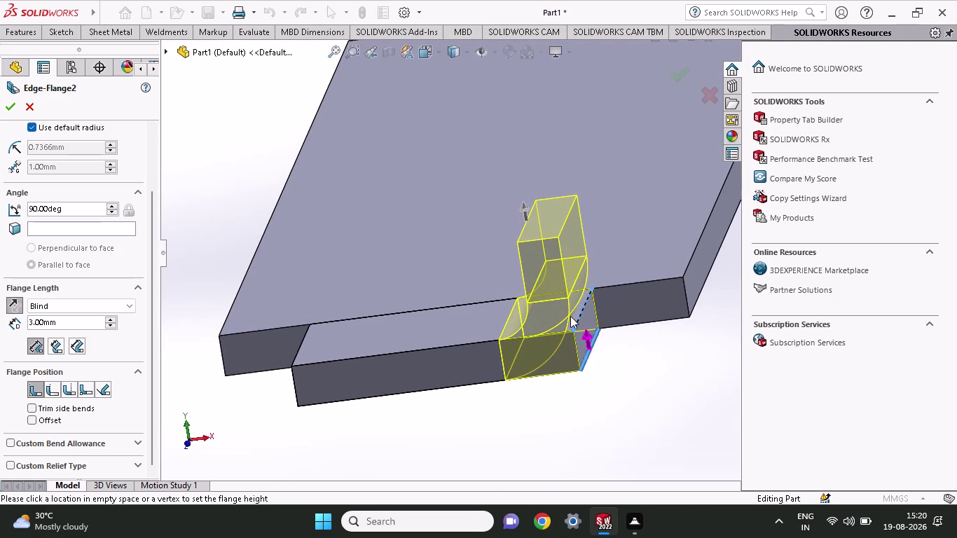
drag(56, 325, 1, 327)
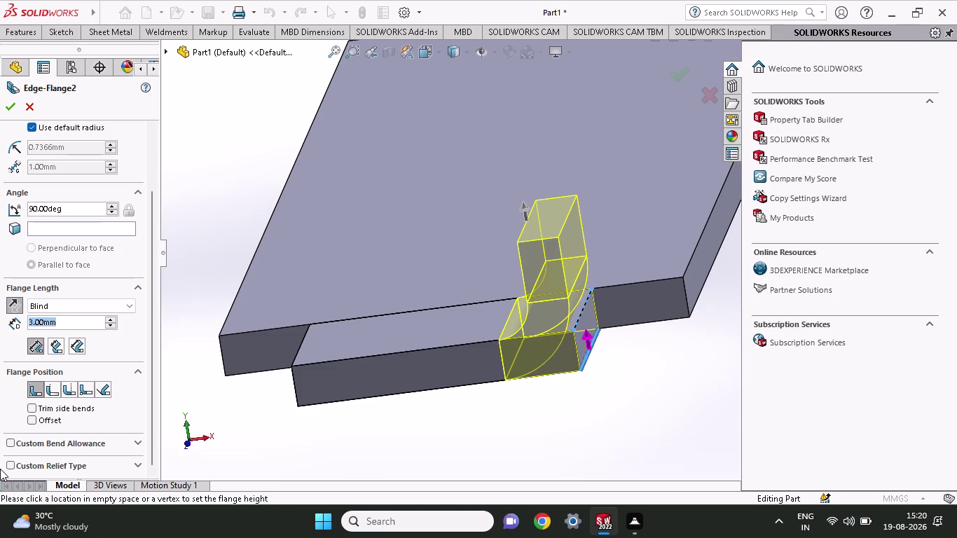
Enter 3.60 mm as the Edge-Flange2 length and confirm the flange.
text(3.)
text(6)
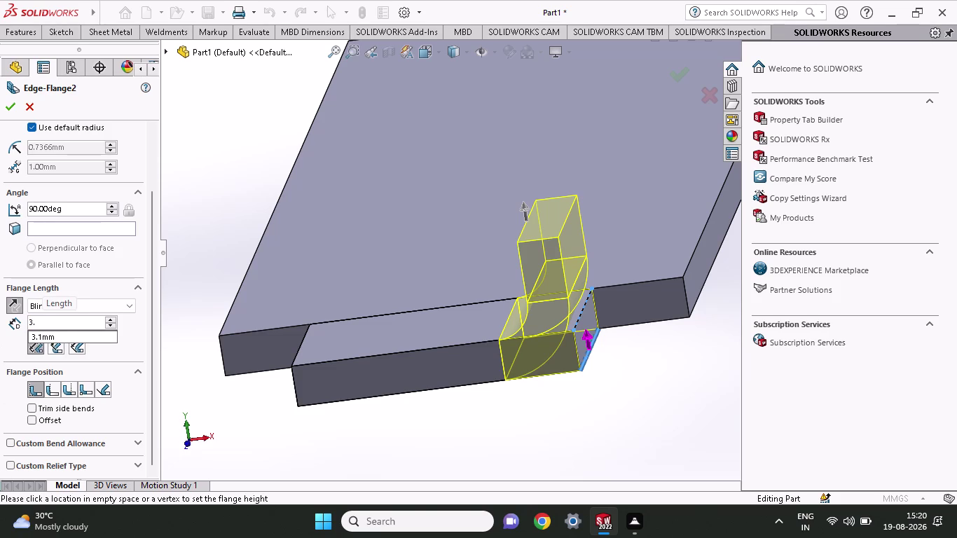
text(0)
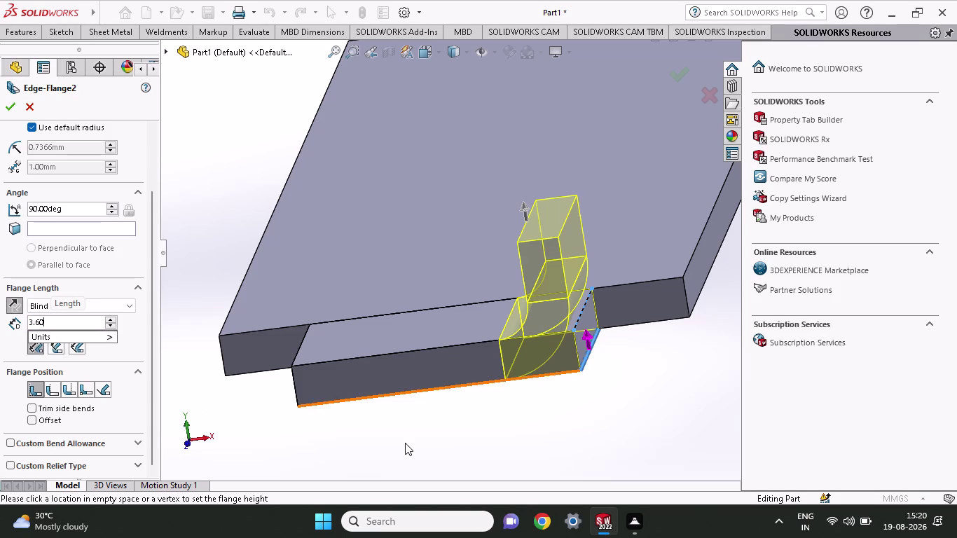
drag(405, 443, 436, 426)
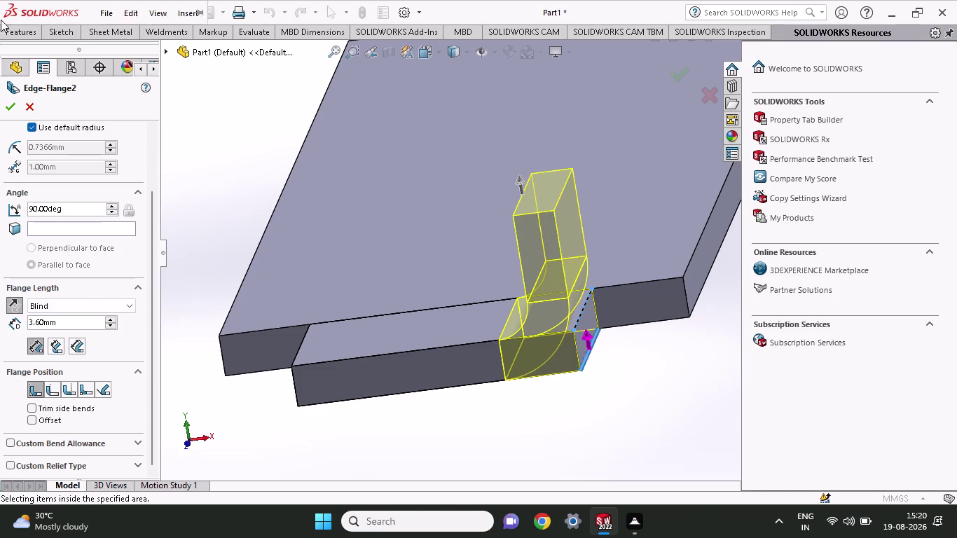
click(5, 110)
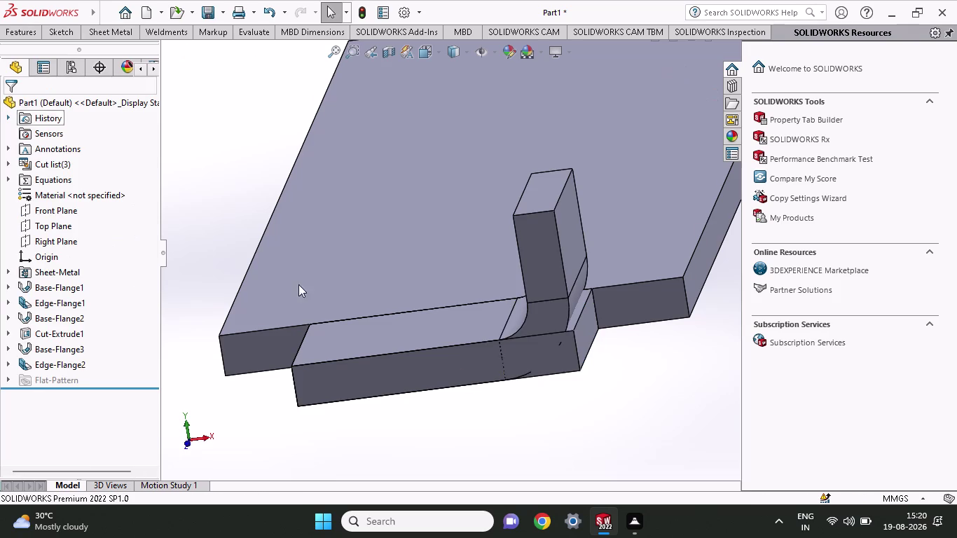
Undo Edge-Flange2, try a Cut-Extrude1 context option, then undo that change.
middle_drag(608, 408, 619, 400)
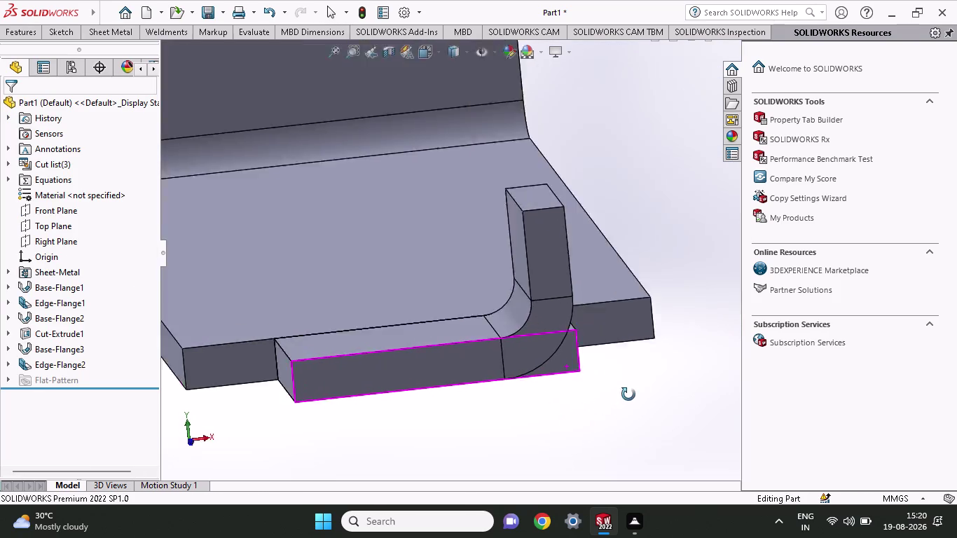
middle_drag(619, 400, 607, 391)
key(ctrl+z)
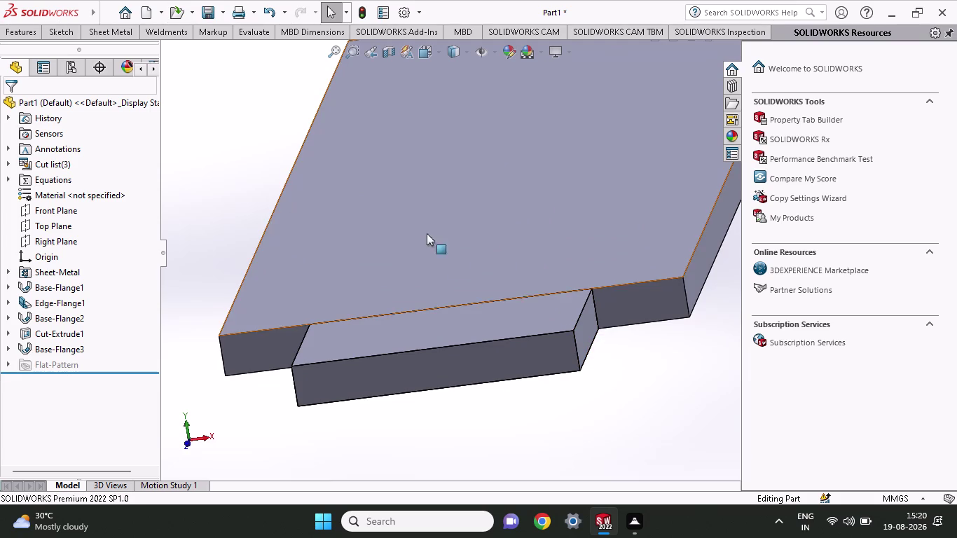
right_click(57, 337)
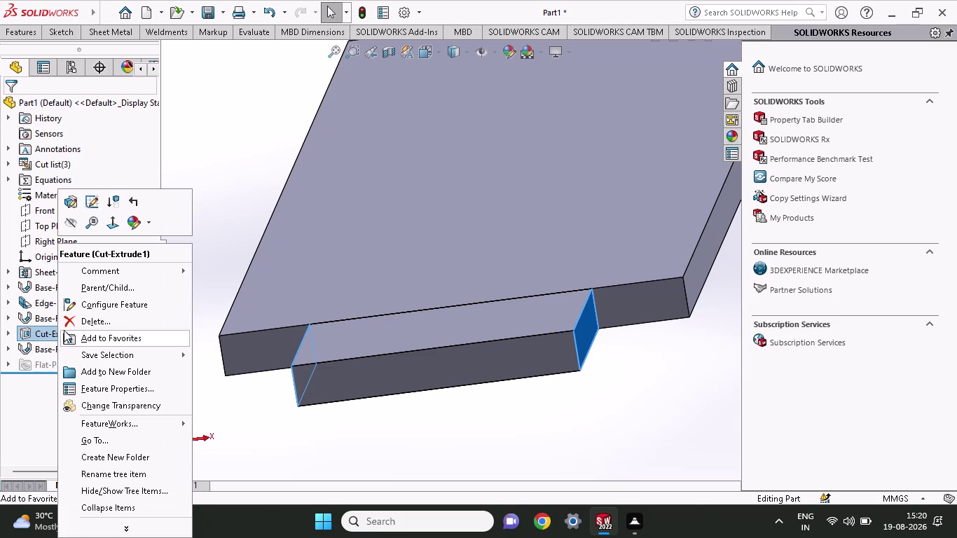
click(66, 322)
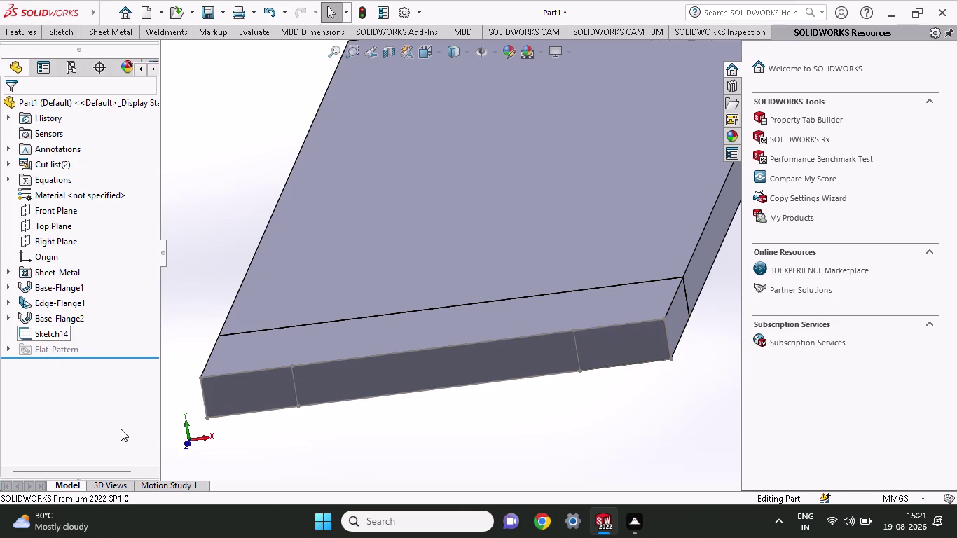
key(ctrl+z)
click(455, 444)
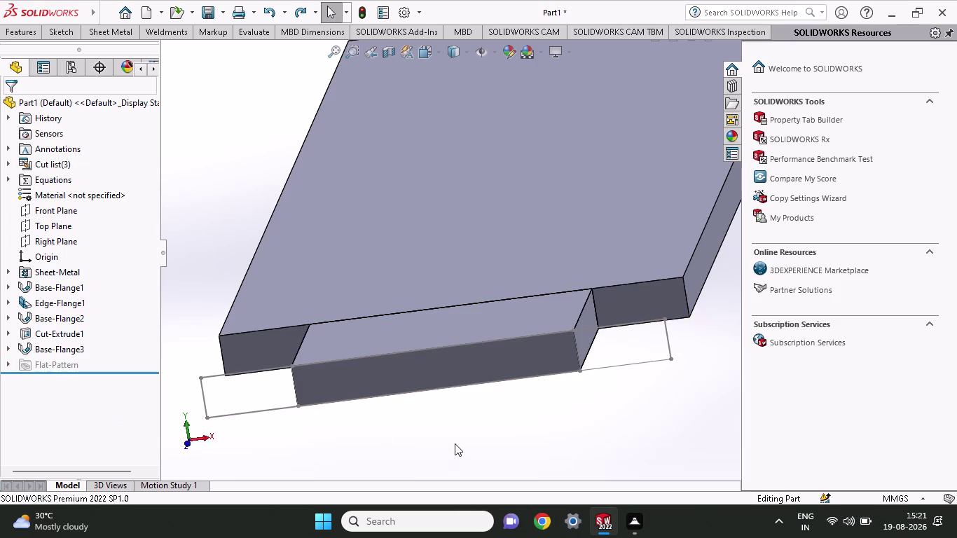
Orbit to the lower plate's end and start a new edge flange, Edge-Flange3.
middle_drag(455, 444, 464, 424)
scroll(up, 3)
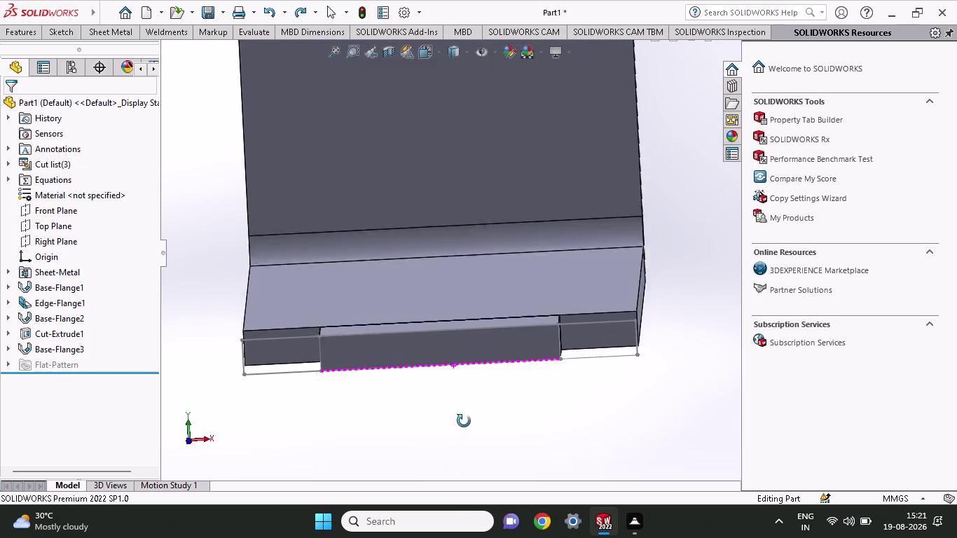
middle_drag(463, 424, 446, 499)
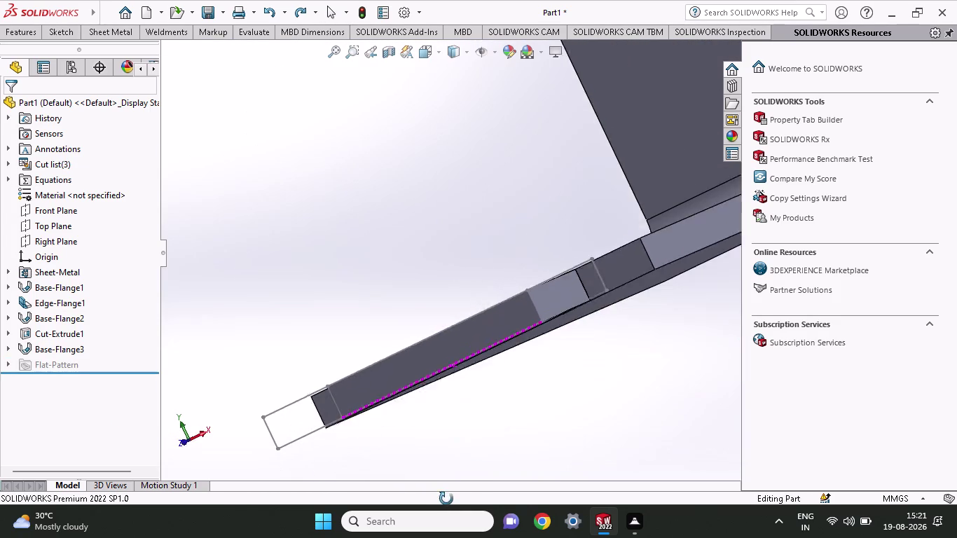
middle_drag(446, 499, 450, 502)
scroll(up, 3)
scroll(up, 3)
middle_drag(450, 442, 489, 445)
scroll(up, 3)
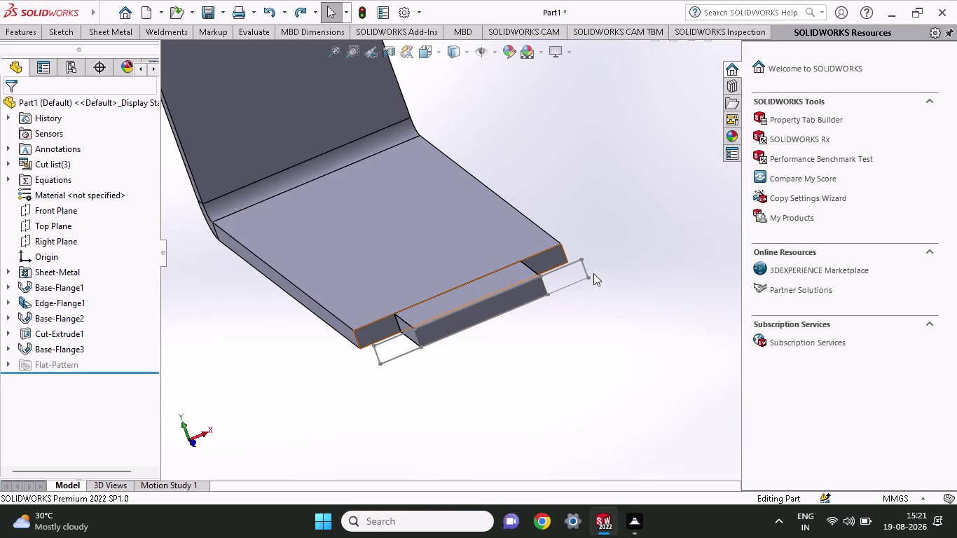
click(592, 316)
middle_drag(597, 311, 534, 355)
click(100, 33)
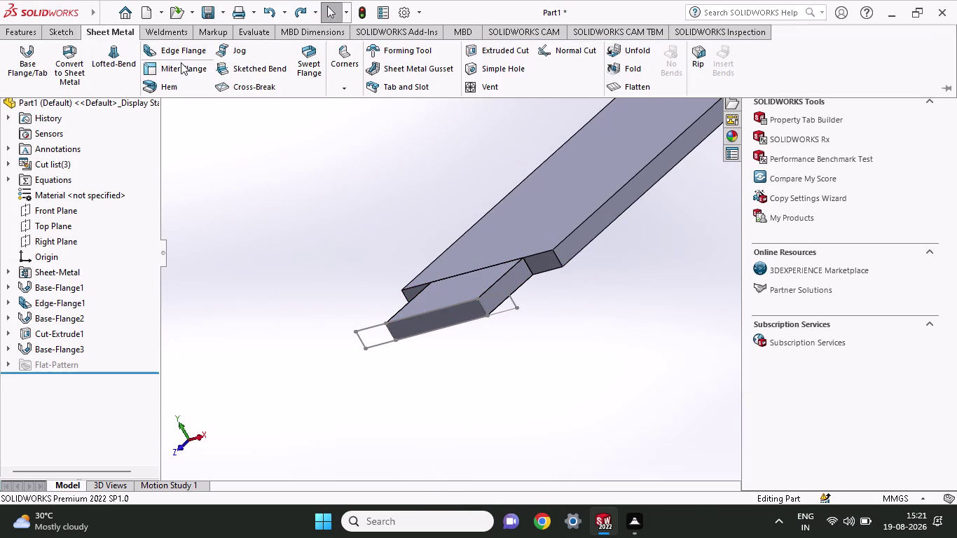
click(181, 51)
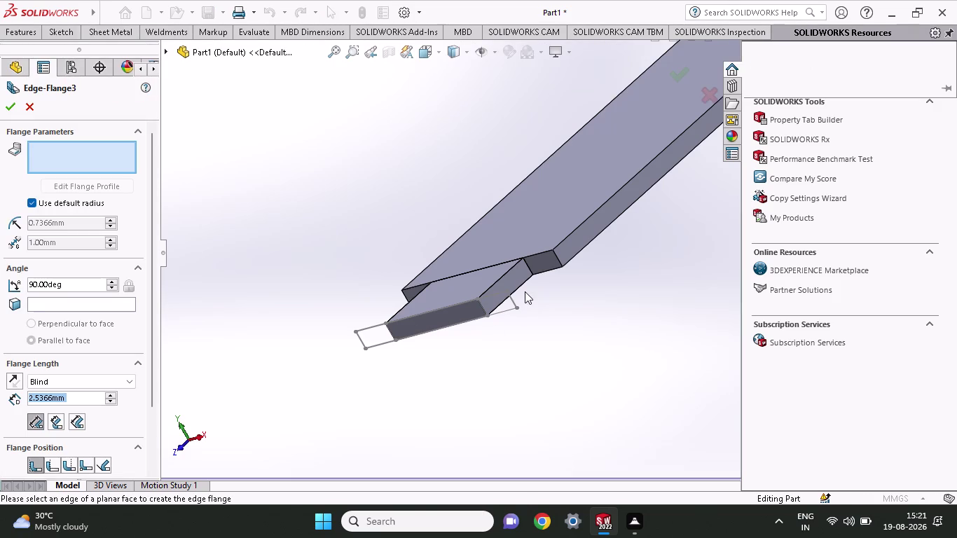
Select the lower plate's first end edge and drag its flange upward.
click(511, 292)
click(511, 294)
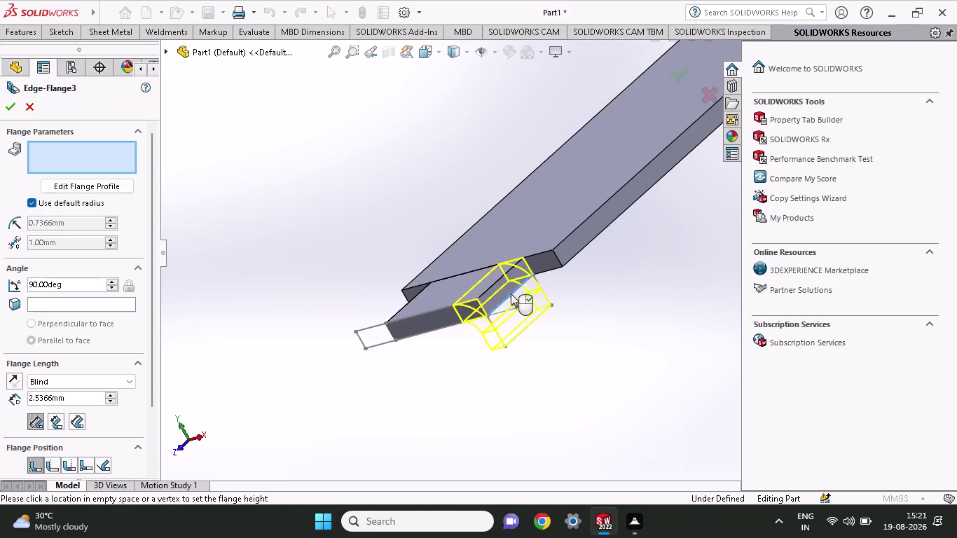
drag(523, 336, 442, 223)
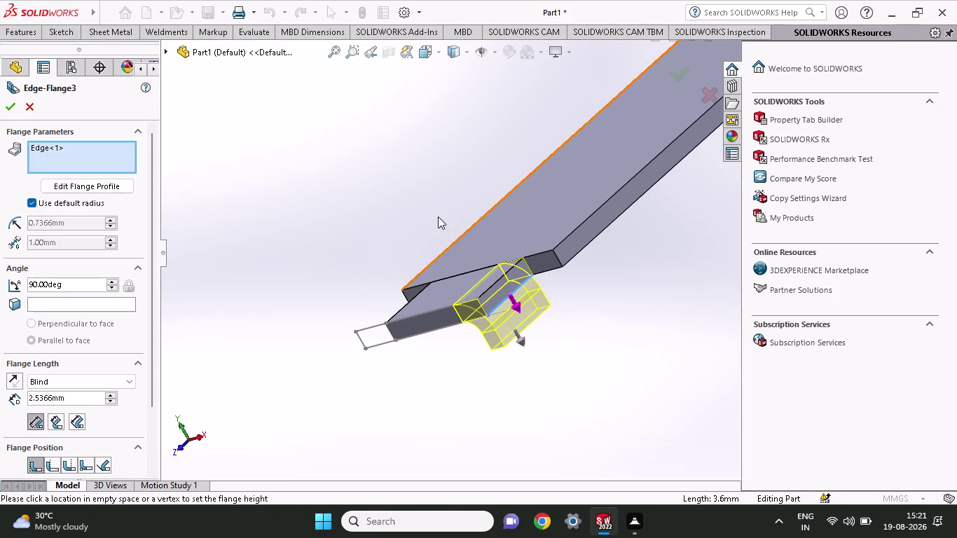
drag(442, 223, 435, 209)
drag(522, 339, 432, 198)
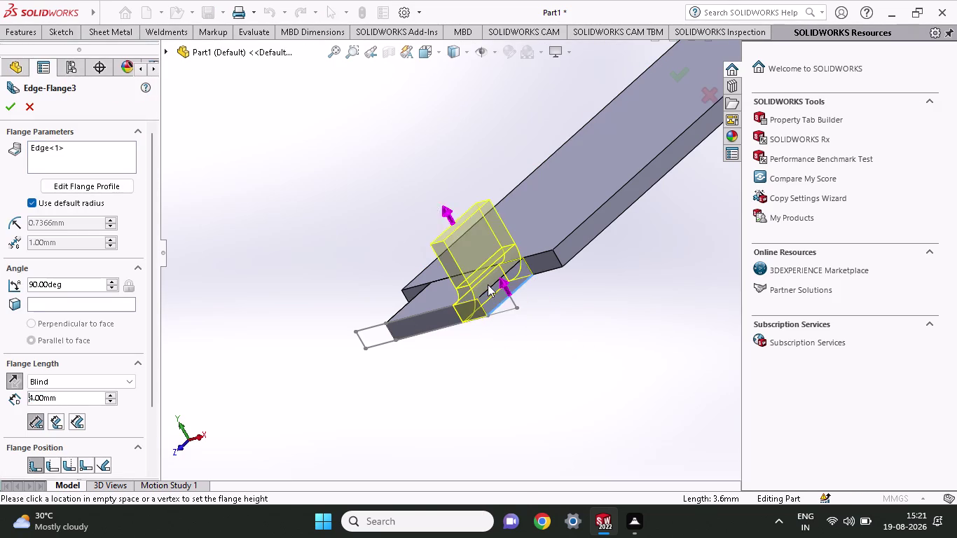
click(434, 232)
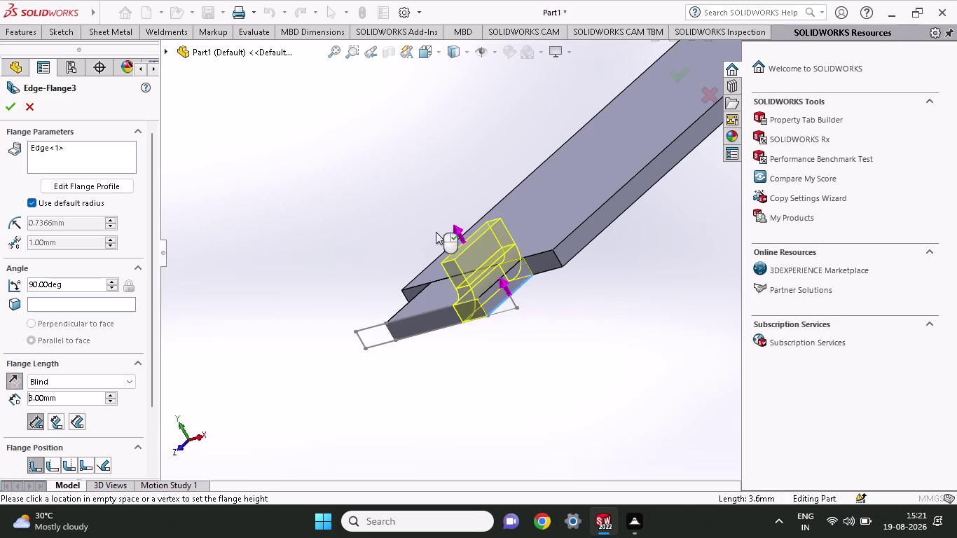
Orbit around the plate to reach its opposite end.
middle_drag(530, 346, 558, 323)
scroll(up, 3)
middle_drag(566, 270, 600, 269)
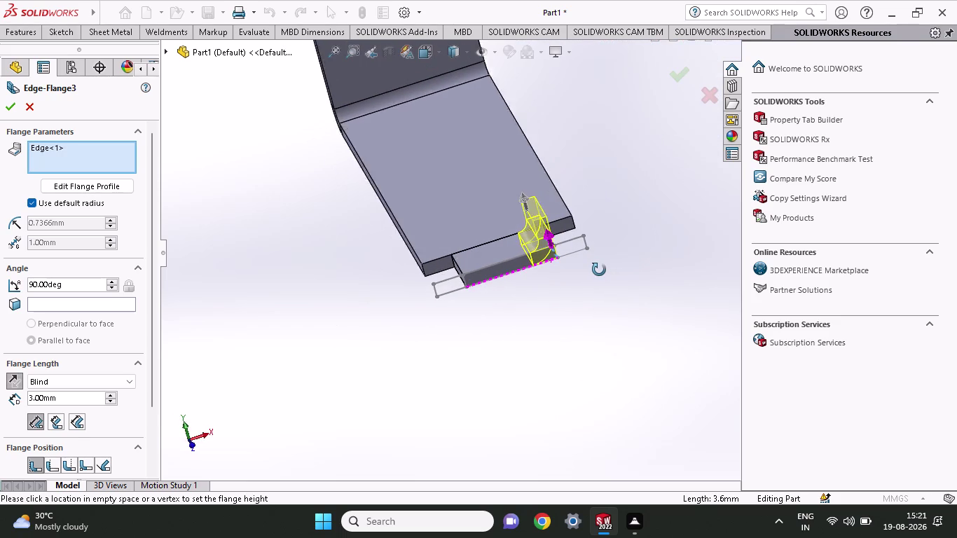
middle_drag(599, 269, 589, 274)
scroll(down, 3)
scroll(down, 3)
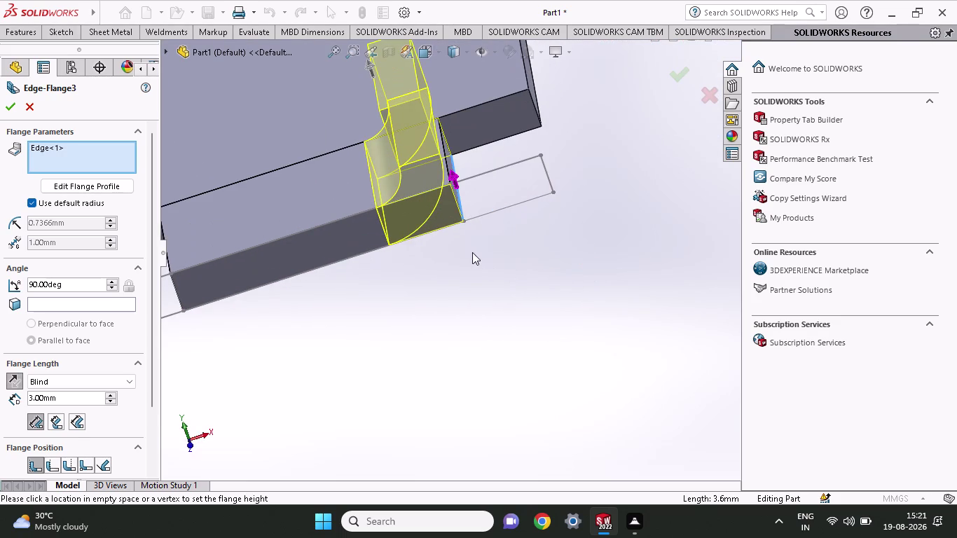
scroll(down, 3)
scroll(up, 3)
middle_drag(485, 354, 513, 275)
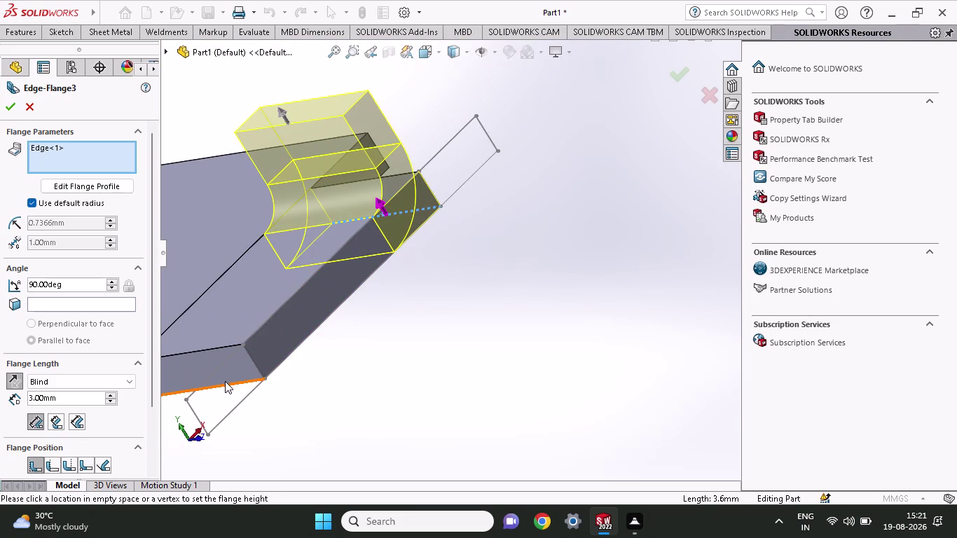
Add the opposite end edge to the flange and view both previews.
click(228, 387)
click(228, 387)
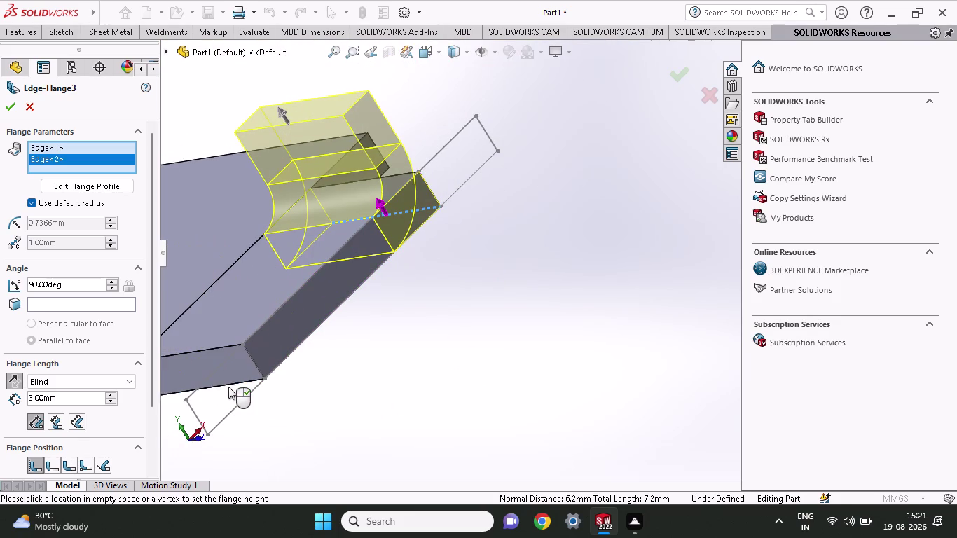
click(228, 387)
scroll(up, 3)
middle_drag(330, 375, 294, 373)
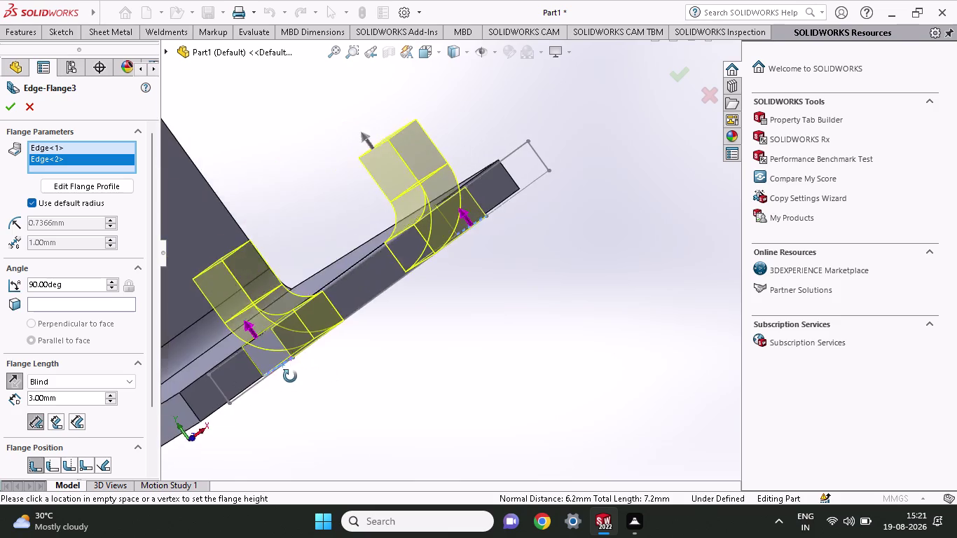
middle_drag(294, 373, 284, 405)
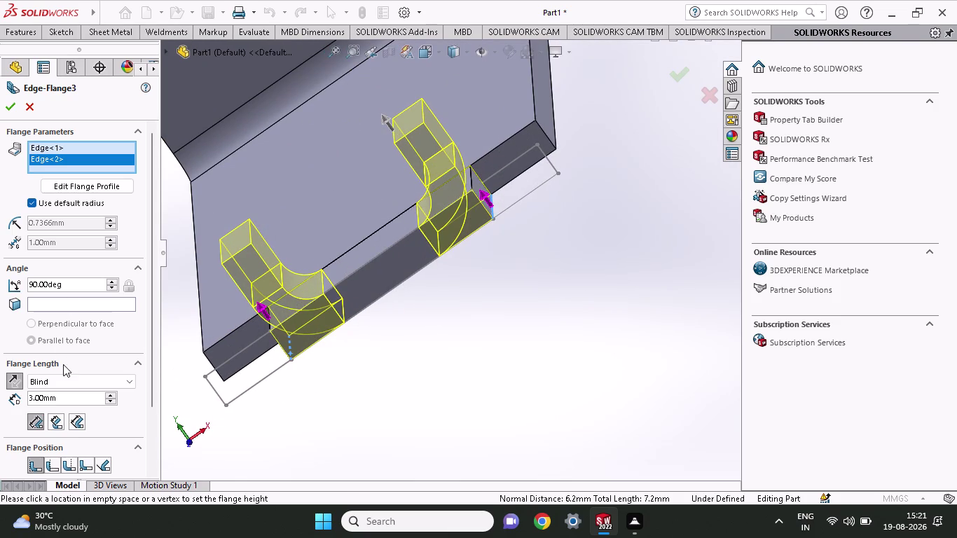
Set both flanges to 3.60 mm and confirm Edge-Flange3.
drag(66, 394, 0, 398)
text(3.60)
key(Return)
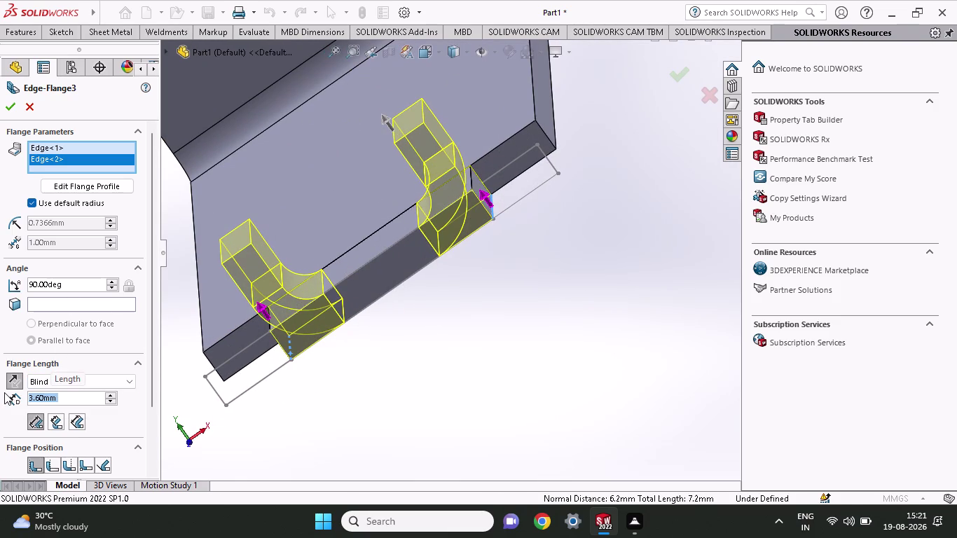
click(6, 111)
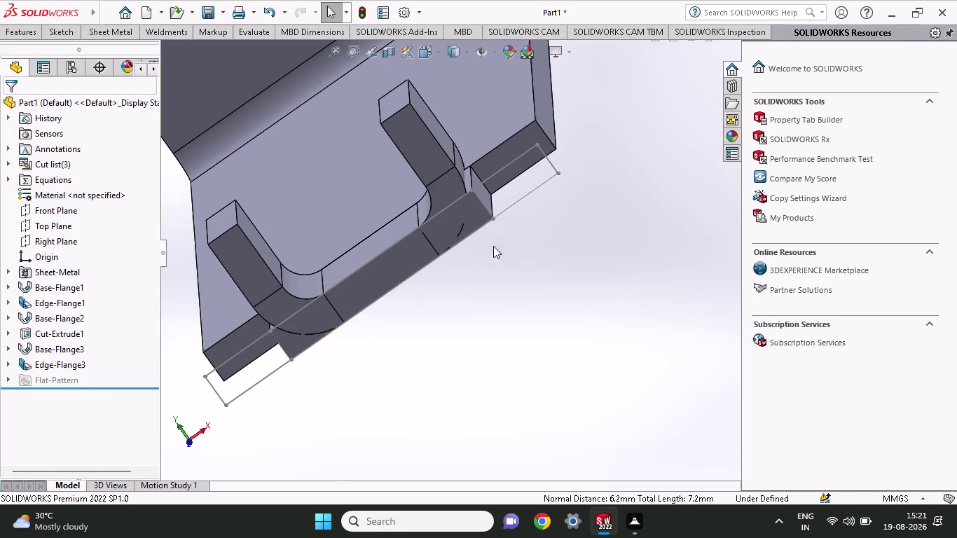
Orbit to inspect the two hook flanges, then undo them.
scroll(up, 3)
middle_drag(513, 245, 516, 235)
middle_drag(516, 231, 516, 219)
scroll(down, 3)
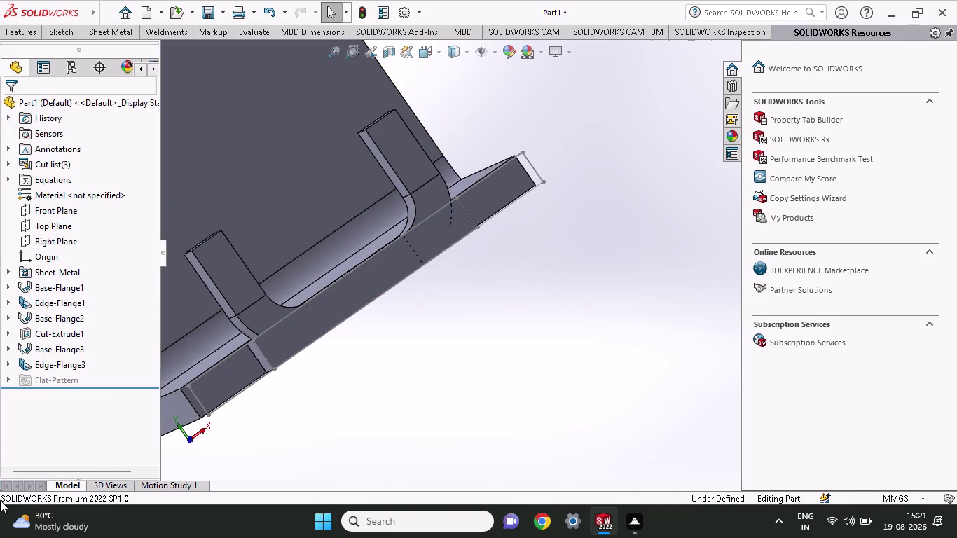
middle_drag(508, 240, 490, 266)
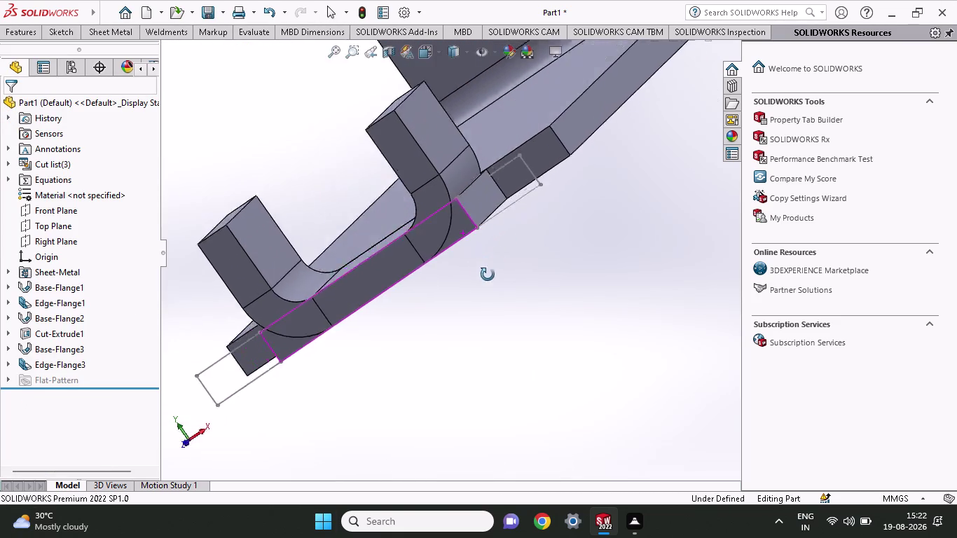
middle_drag(490, 266, 499, 269)
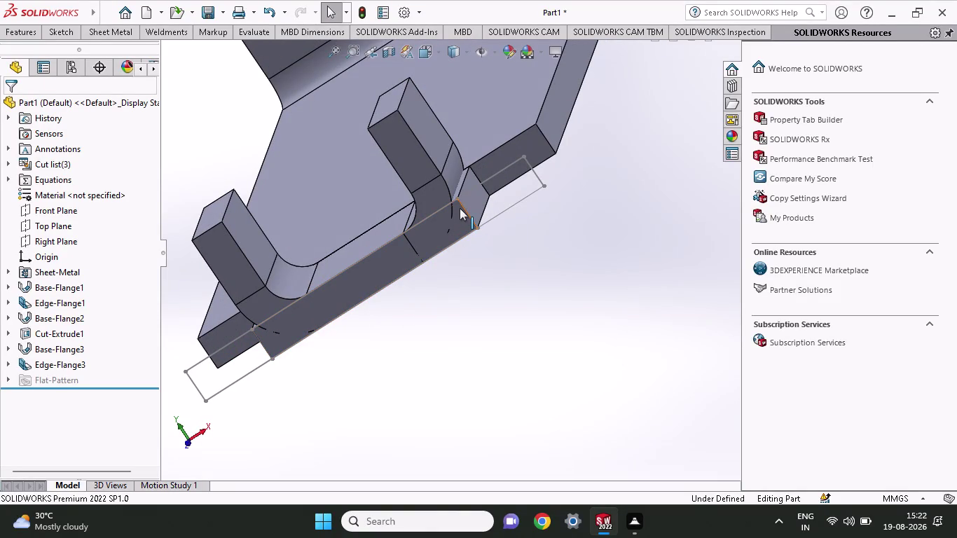
key(ctrl+z)
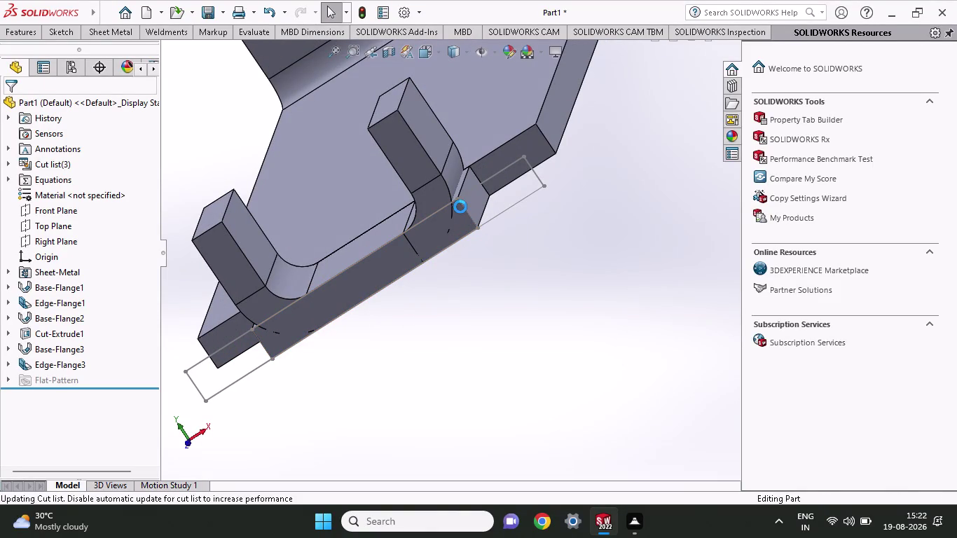
Undo repeatedly to remove Sketch15 and Cut-Extrude1.
key(ctrl+z)
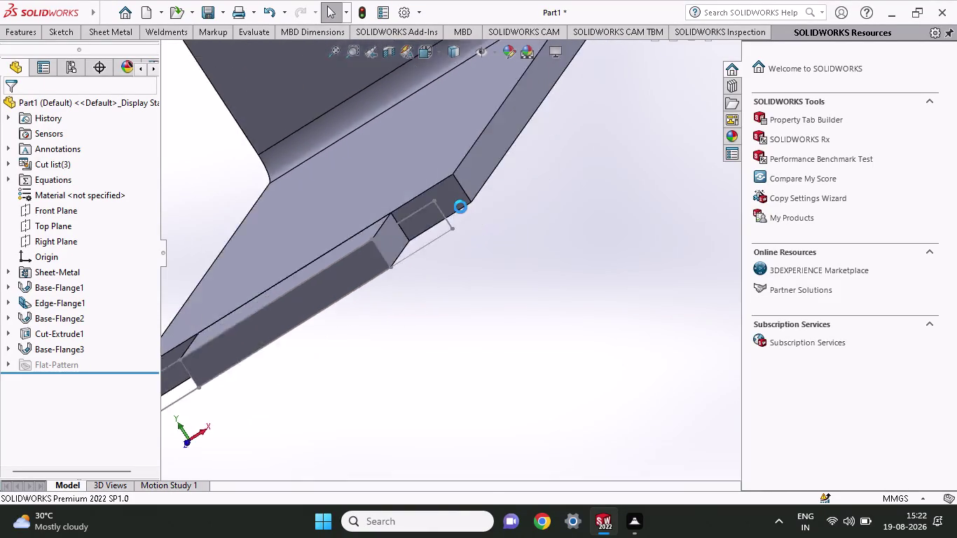
key(ctrl+z)
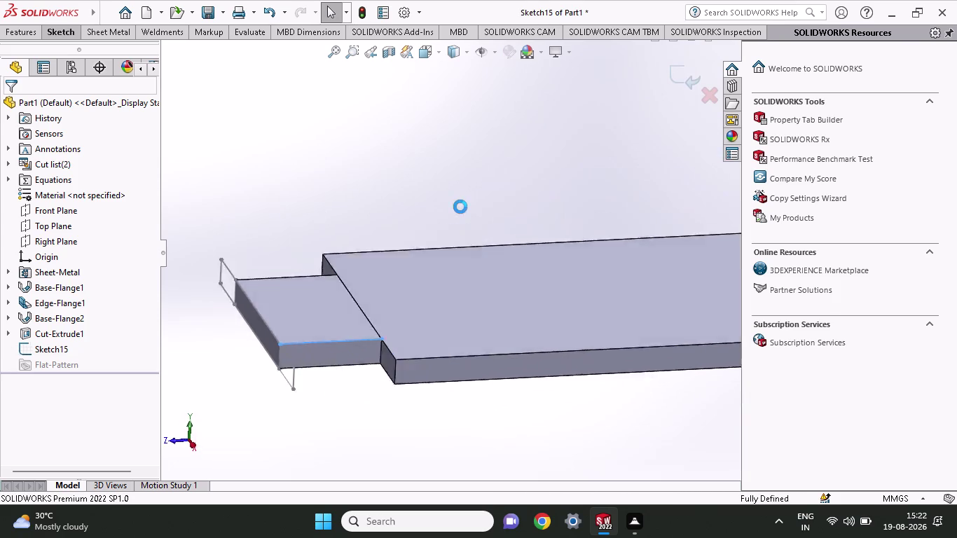
key(ctrl+z)
key(ctrl+z)
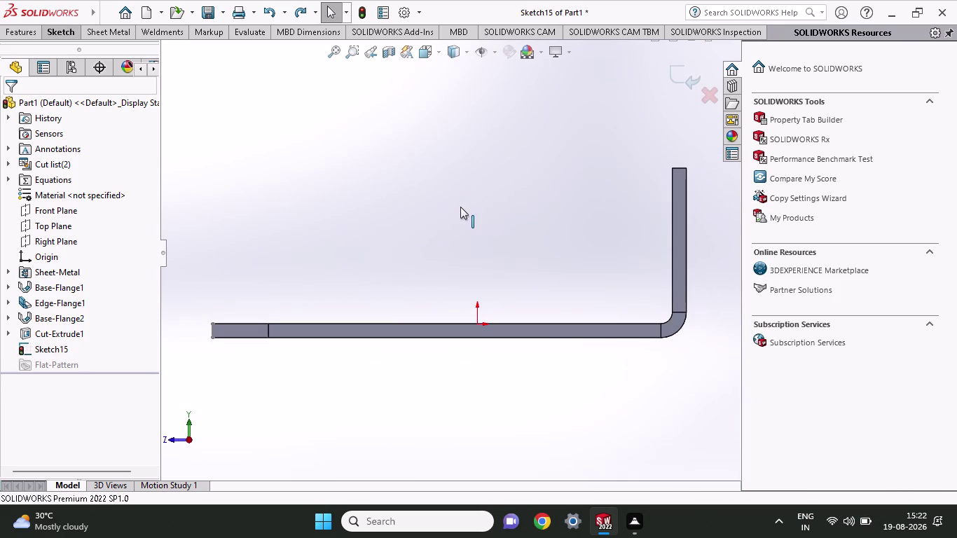
key(ctrl+z)
key(ctrl+z)
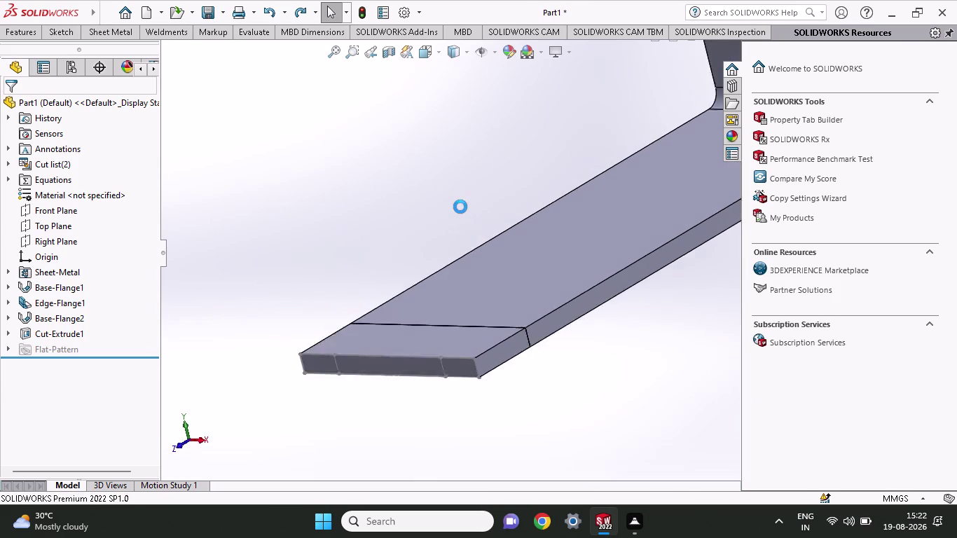
key(ctrl+z)
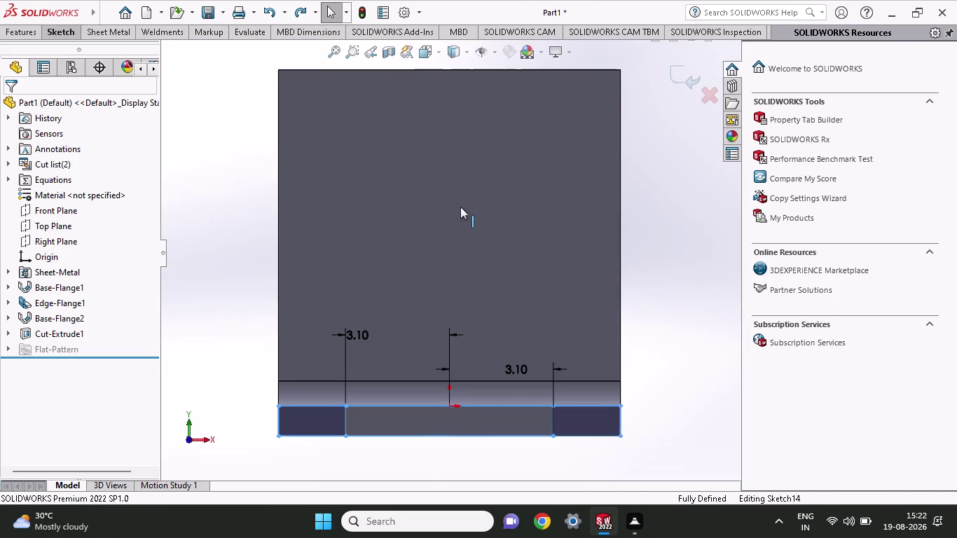
key(ctrl+z)
key(ctrl+z)
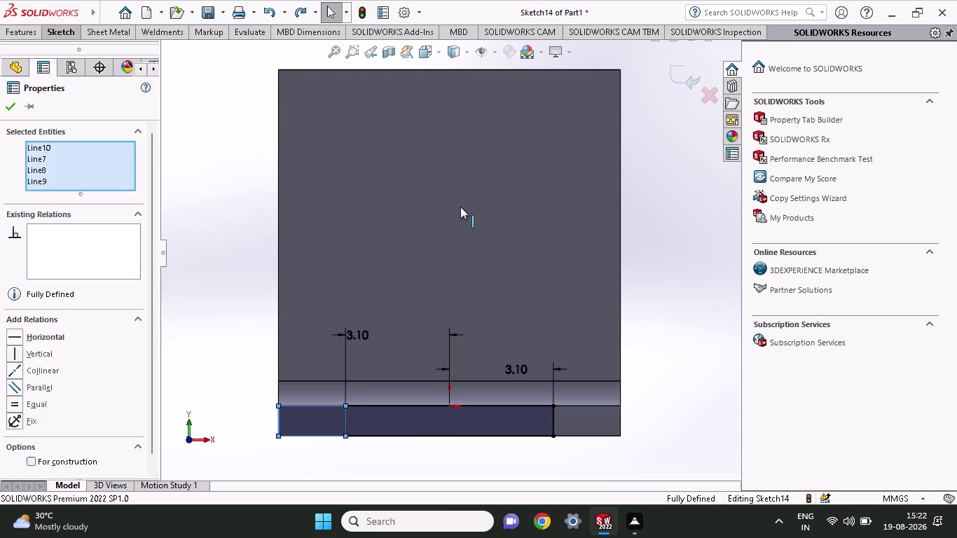
key(ctrl+z)
key(ctrl+z)
key(ctrl+z)
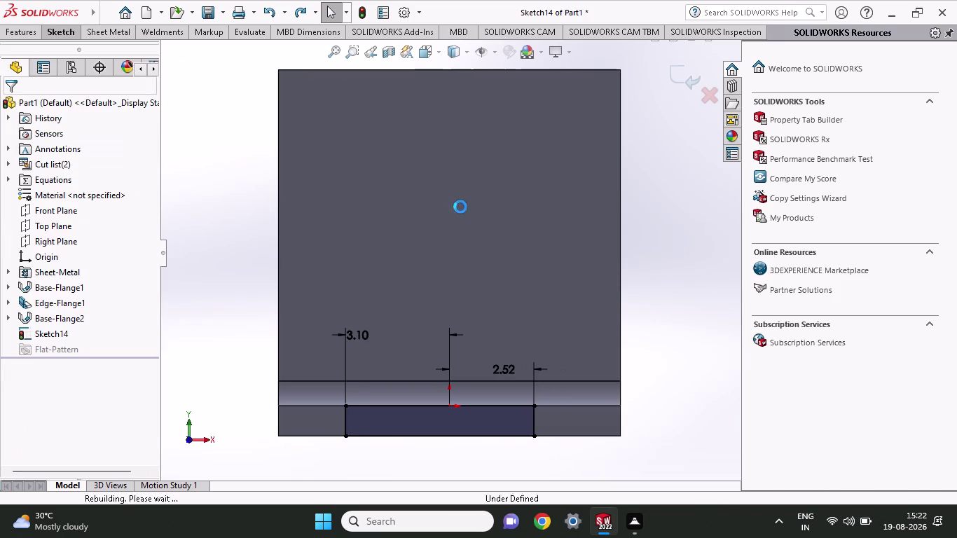
key(ctrl+z)
key(ctrl+z)
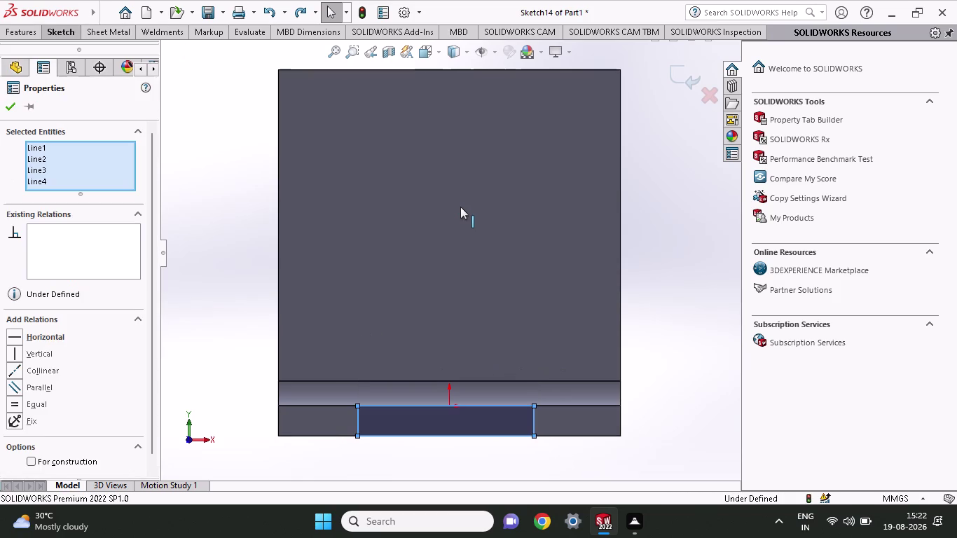
middle_drag(461, 207, 472, 211)
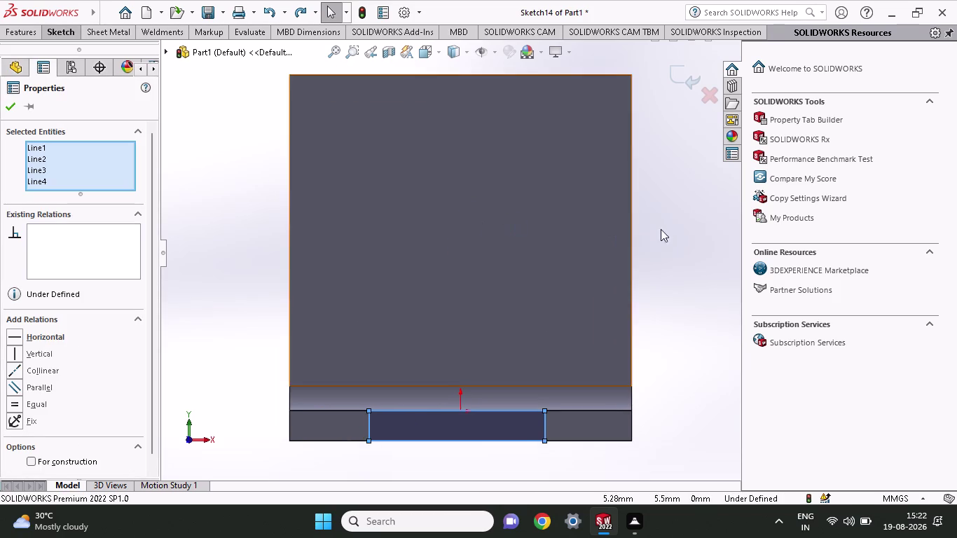
middle_drag(673, 233, 670, 260)
key(ctrl+z)
middle_drag(670, 261, 665, 268)
scroll(up, 3)
scroll(up, 3)
middle_drag(609, 302, 609, 322)
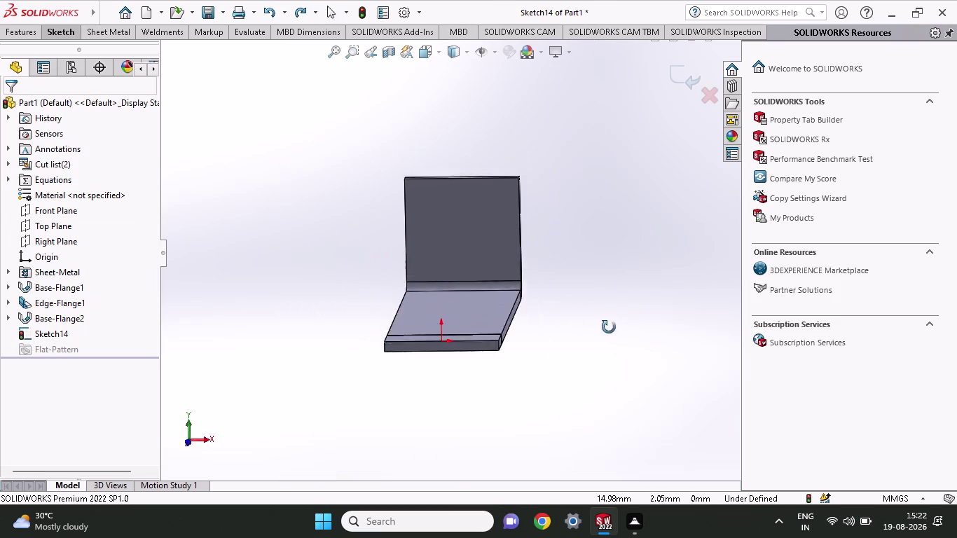
middle_drag(609, 322, 609, 361)
Delete the leftover Sketch14 and confirm the warning.
key(ctrl+z)
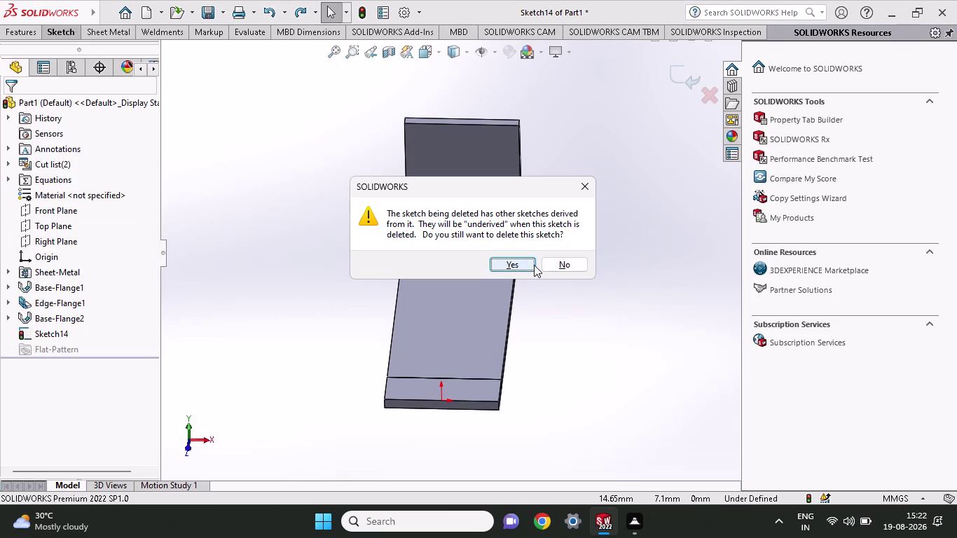
click(529, 265)
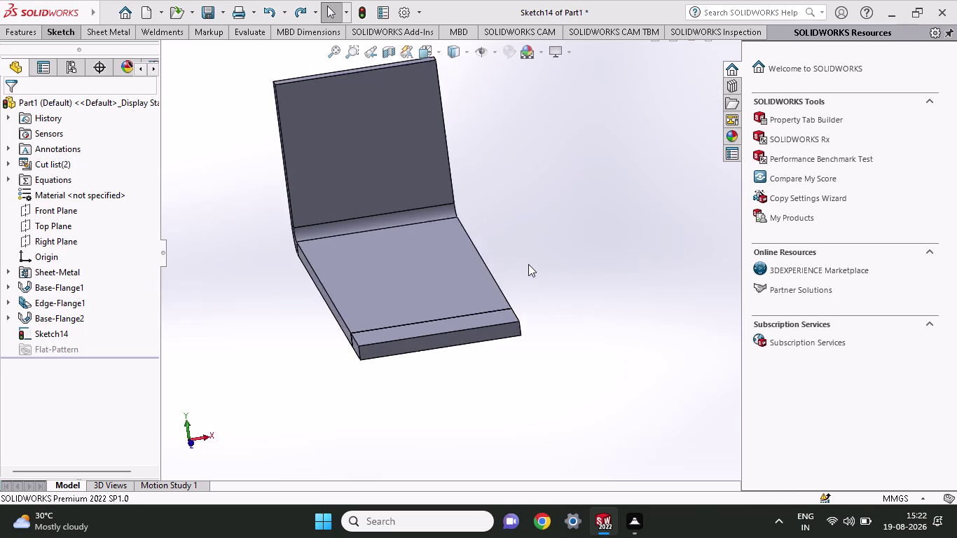
key(ctrl+z)
middle_drag(529, 264, 534, 289)
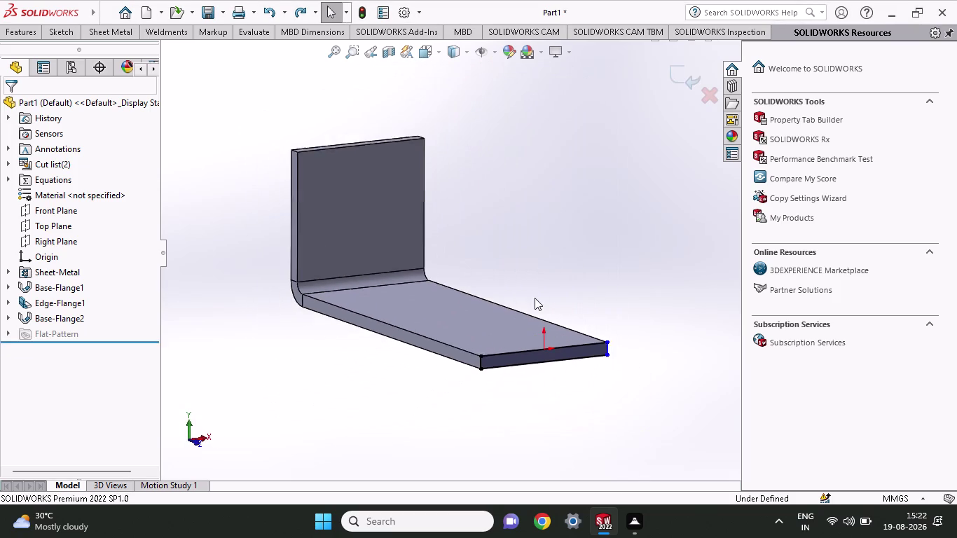
Undo Base-Flange2, taking the part back to Sketch11.
middle_drag(534, 289, 535, 314)
middle_drag(610, 321, 573, 299)
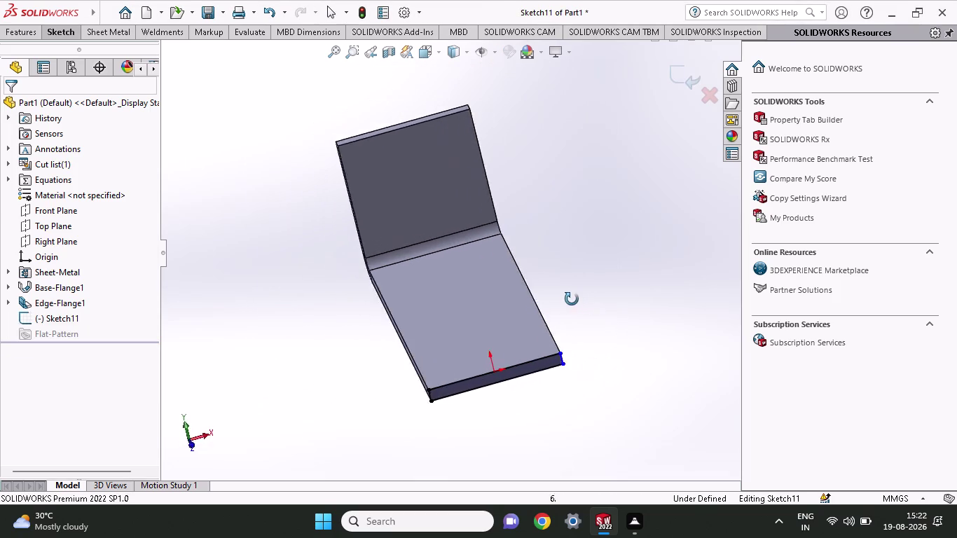
middle_drag(574, 299, 516, 325)
scroll(up, 3)
middle_drag(516, 325, 519, 332)
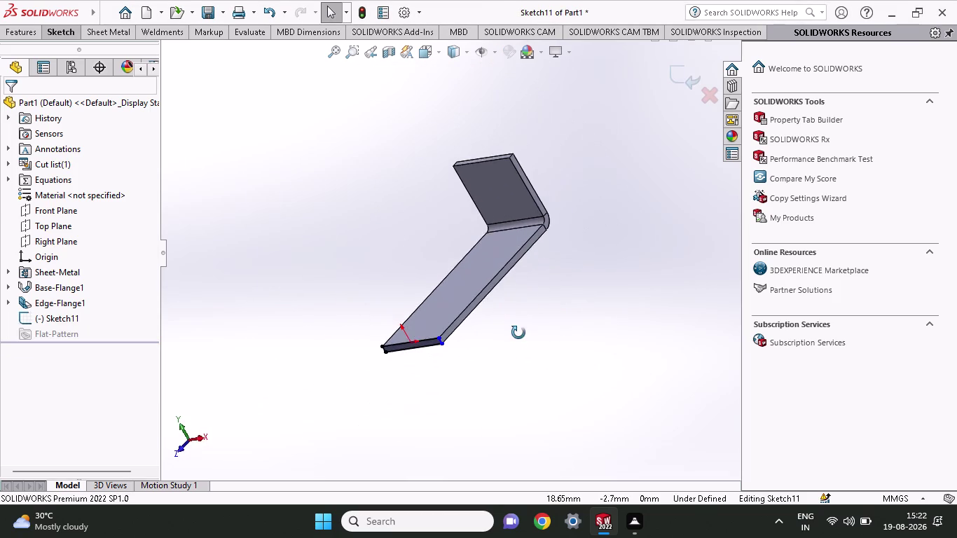
middle_drag(518, 333, 584, 325)
middle_drag(552, 287, 611, 268)
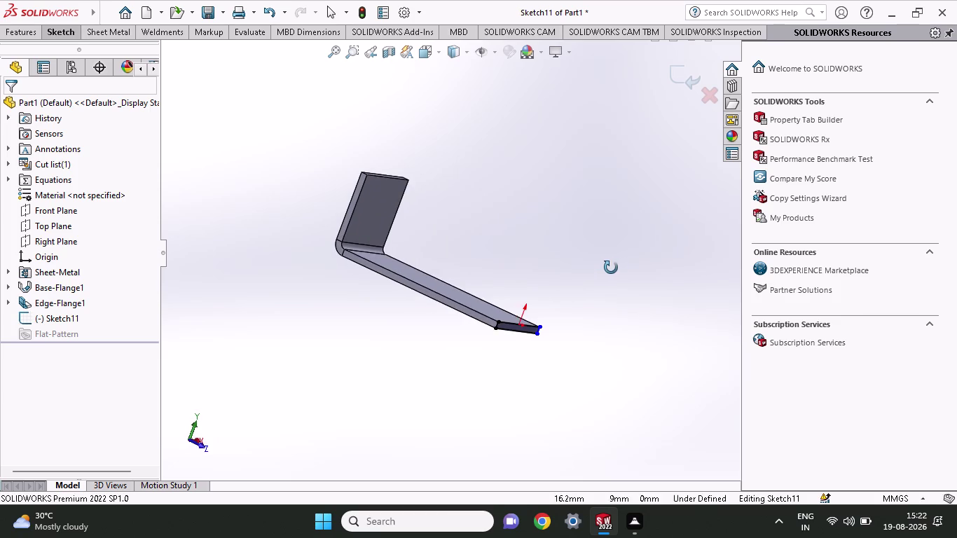
middle_drag(611, 268, 520, 290)
click(99, 29)
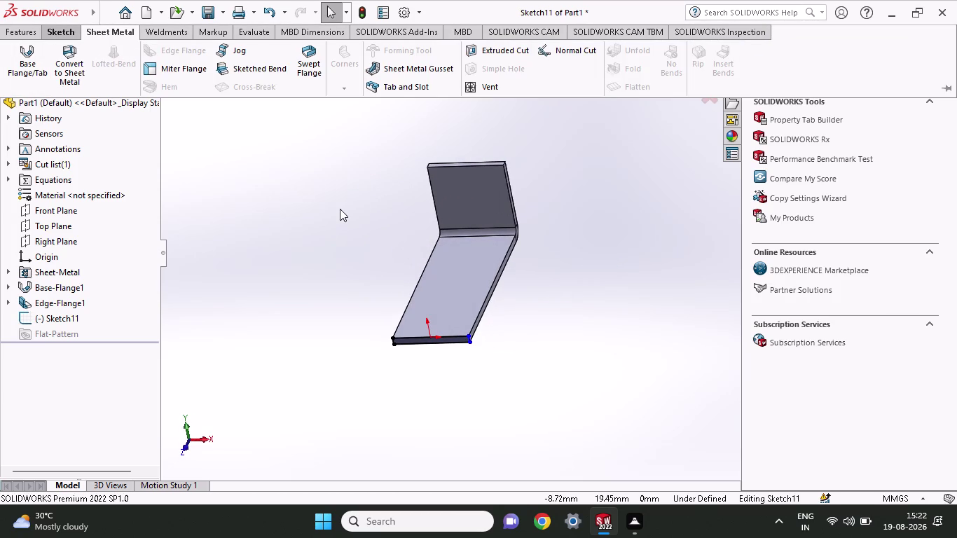
key(ctrl+z)
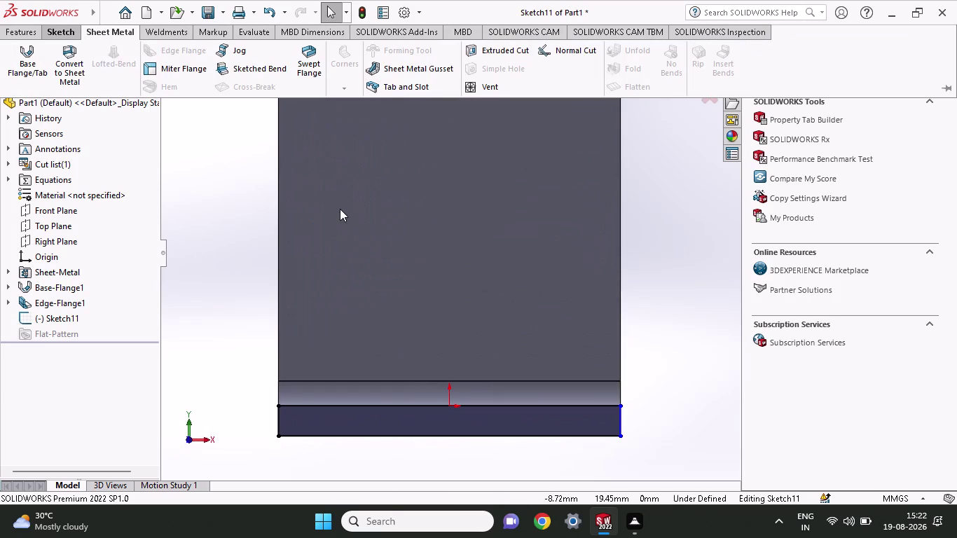
key(ctrl+z)
key(ctrl+z)
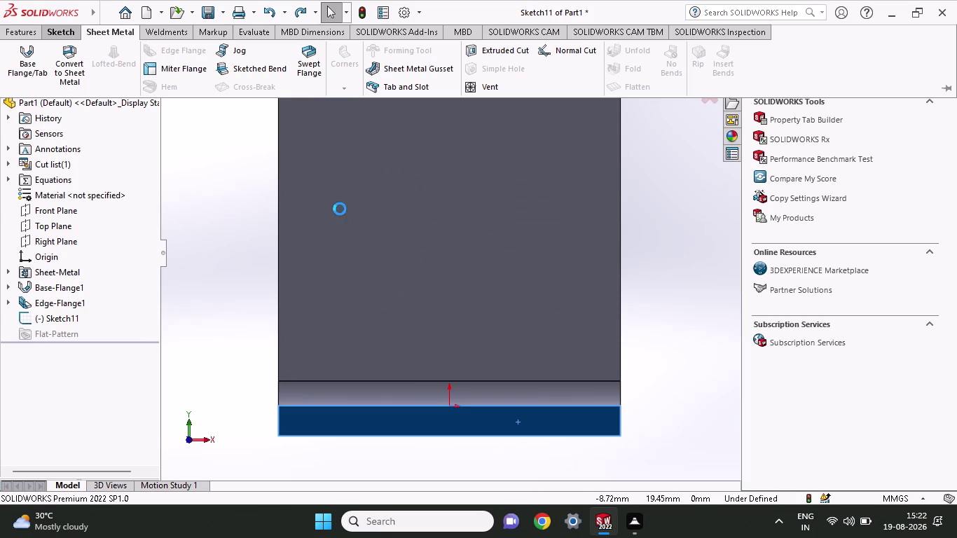
Select the base's front face to begin a new edge flange.
scroll(up, 3)
middle_drag(396, 207, 357, 253)
click(163, 45)
scroll(up, 3)
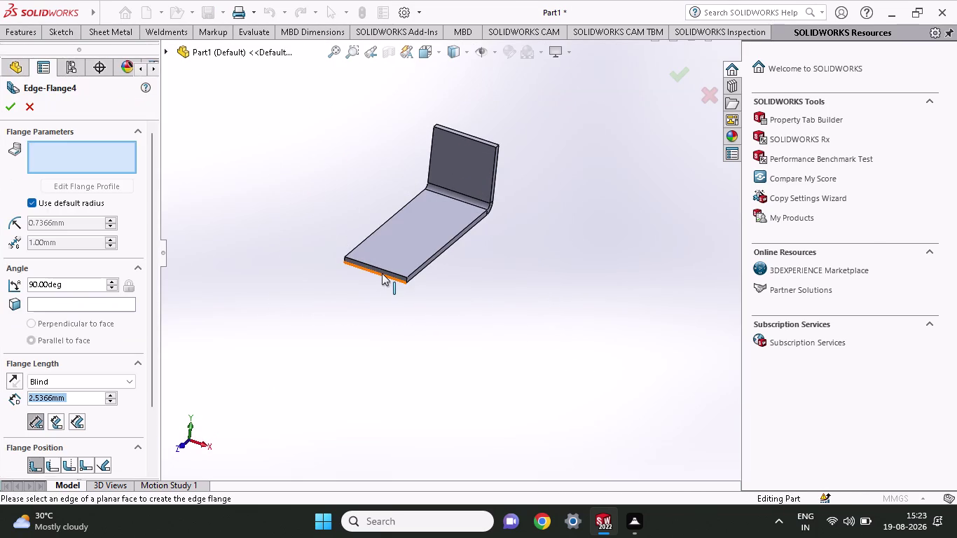
Pick the base's front edge and set the flange height to 11 mm.
click(382, 274)
middle_drag(374, 318, 376, 282)
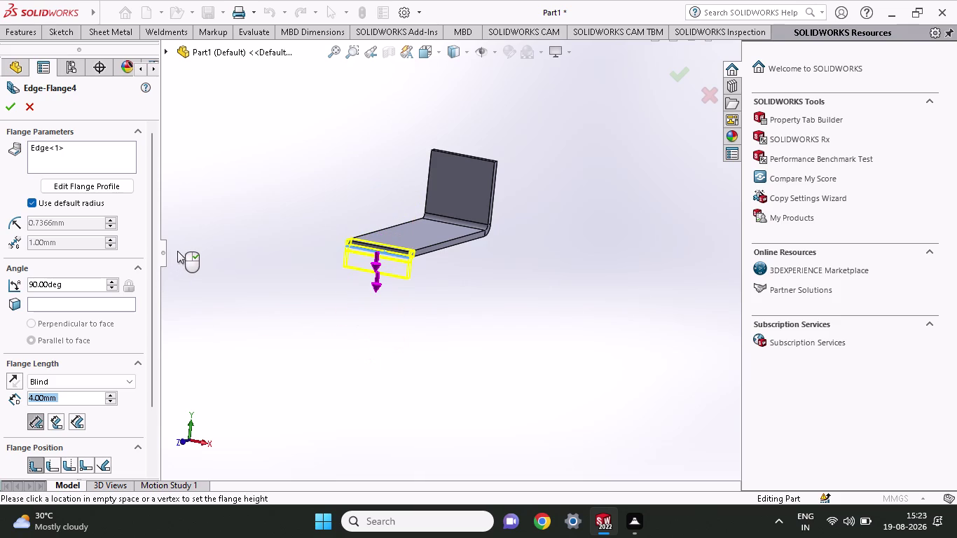
click(237, 159)
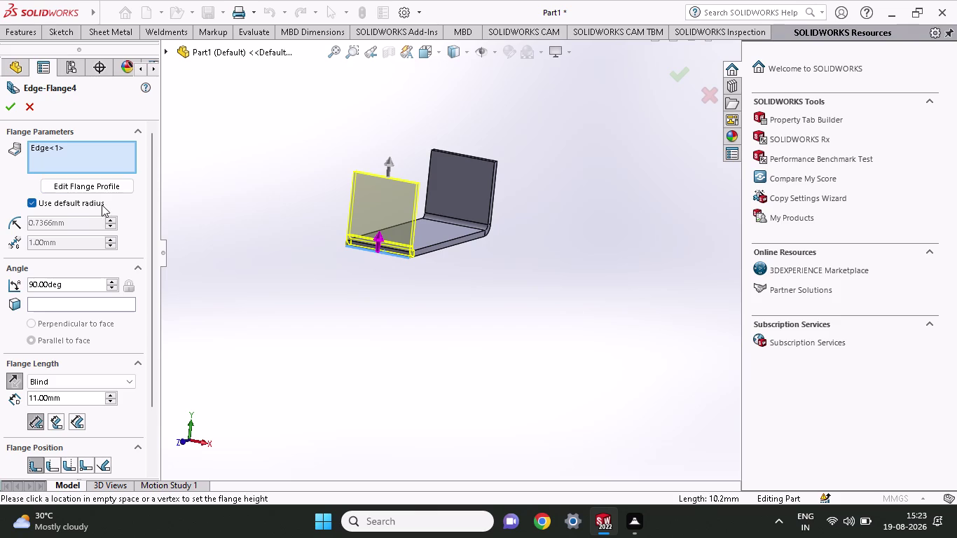
scroll(down, 3)
scroll(down, 3)
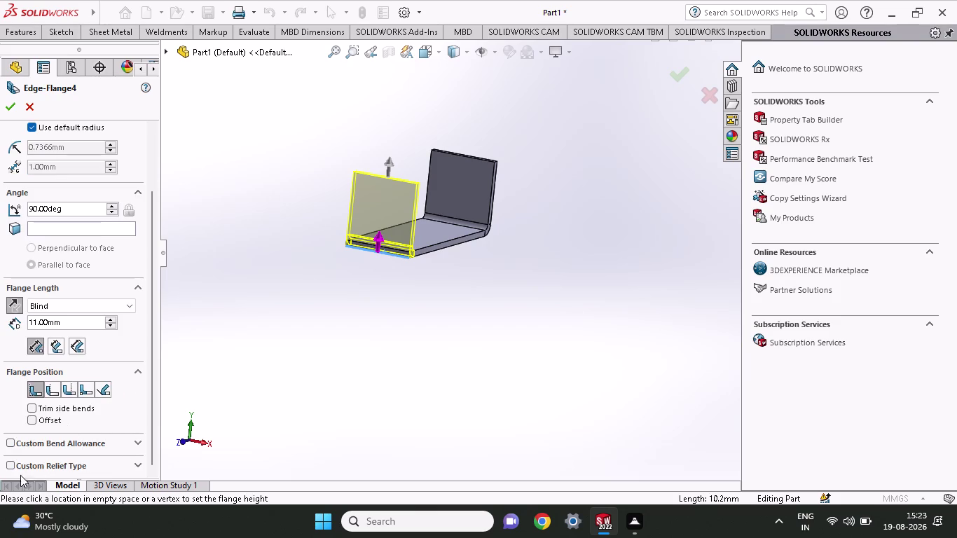
Enable a custom bend allowance using K-Factor 0.5.
click(15, 445)
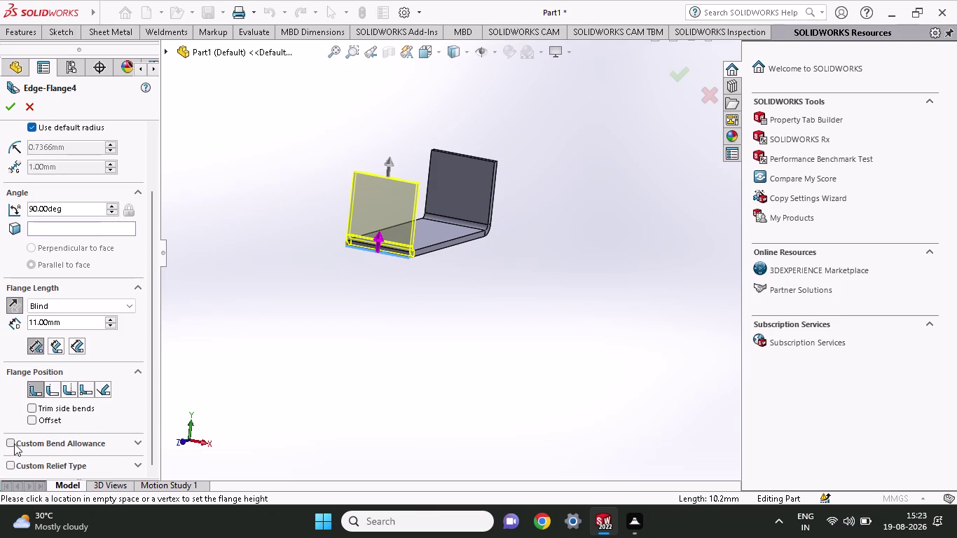
click(14, 444)
scroll(down, 3)
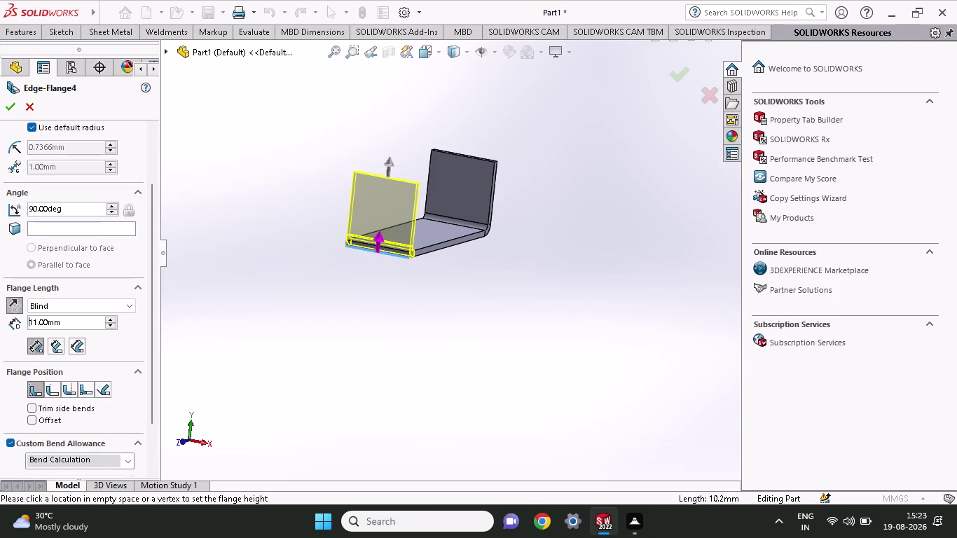
click(130, 464)
scroll(down, 3)
click(73, 494)
click(133, 458)
click(46, 486)
scroll(down, 3)
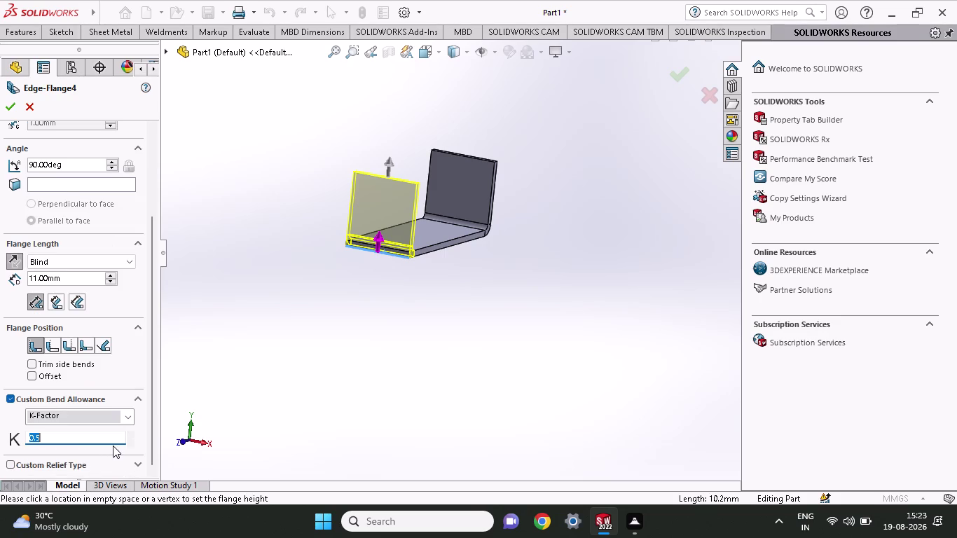
scroll(down, 3)
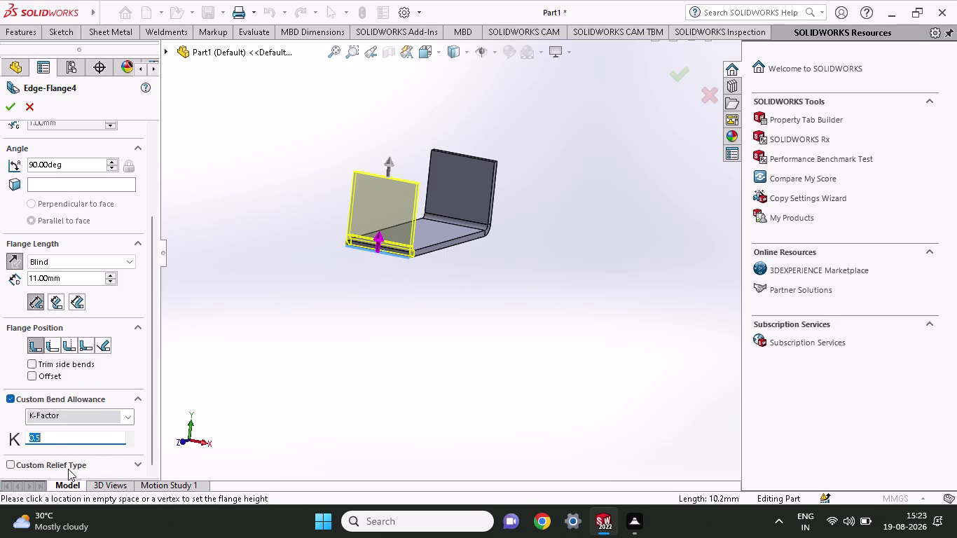
click(68, 469)
click(86, 466)
click(134, 466)
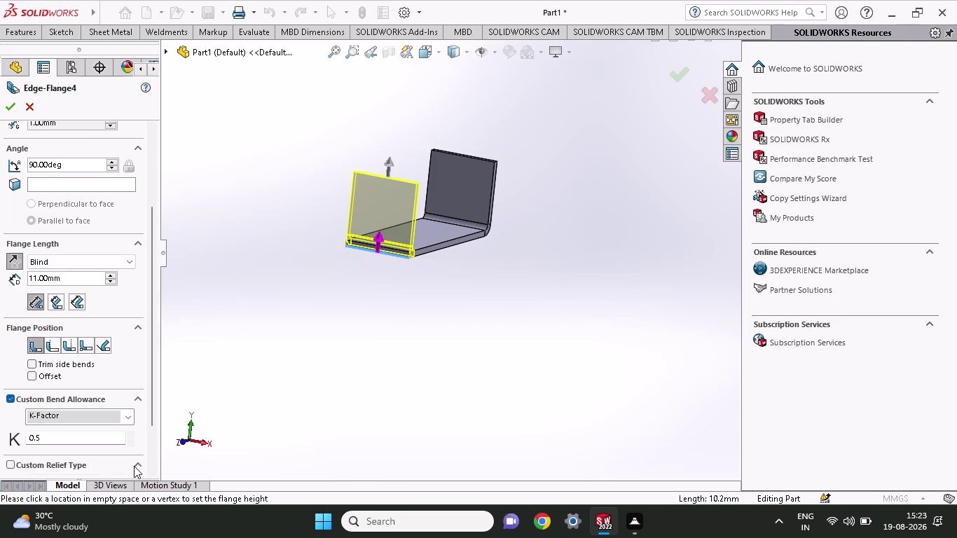
scroll(down, 3)
scroll(up, 3)
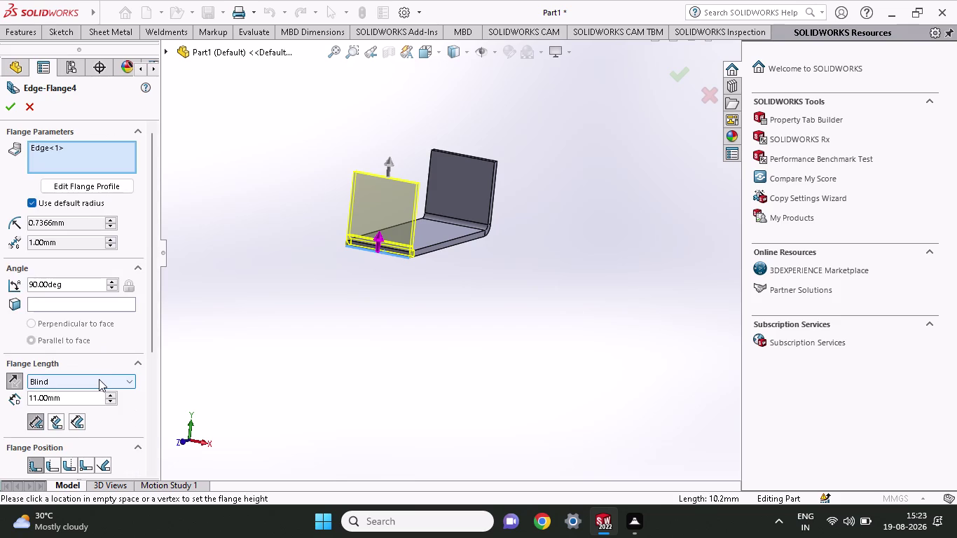
Try several flange position options on the short-end edge.
click(101, 458)
click(68, 458)
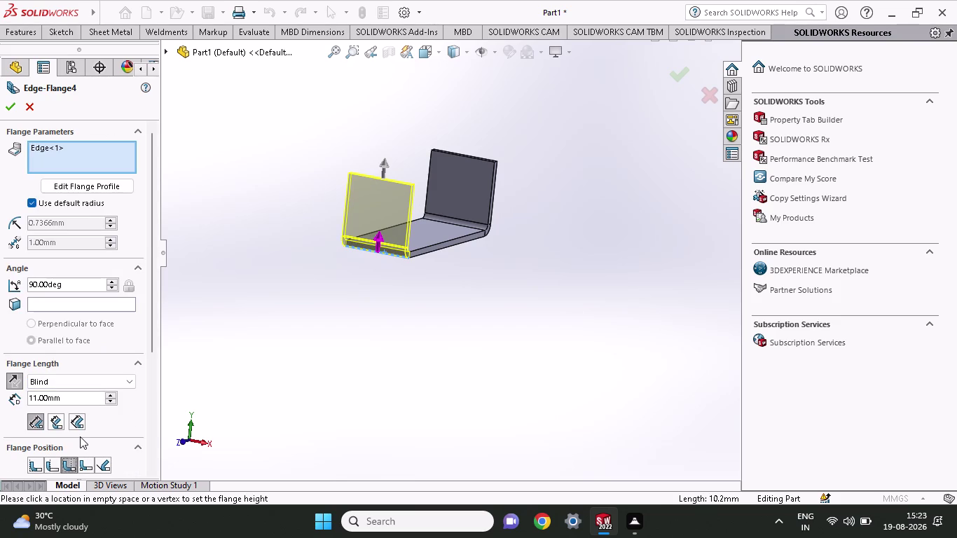
click(49, 465)
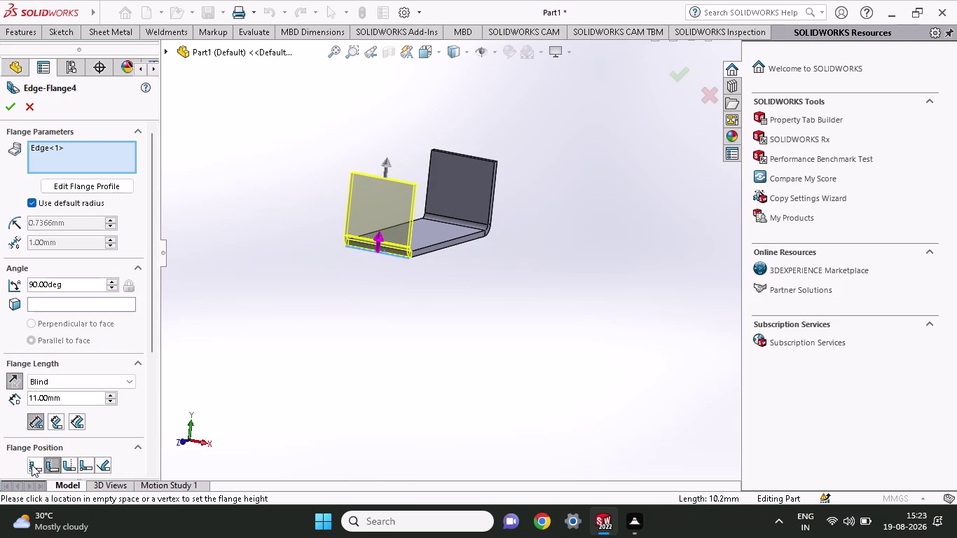
click(31, 465)
middle_drag(302, 360, 237, 364)
click(103, 459)
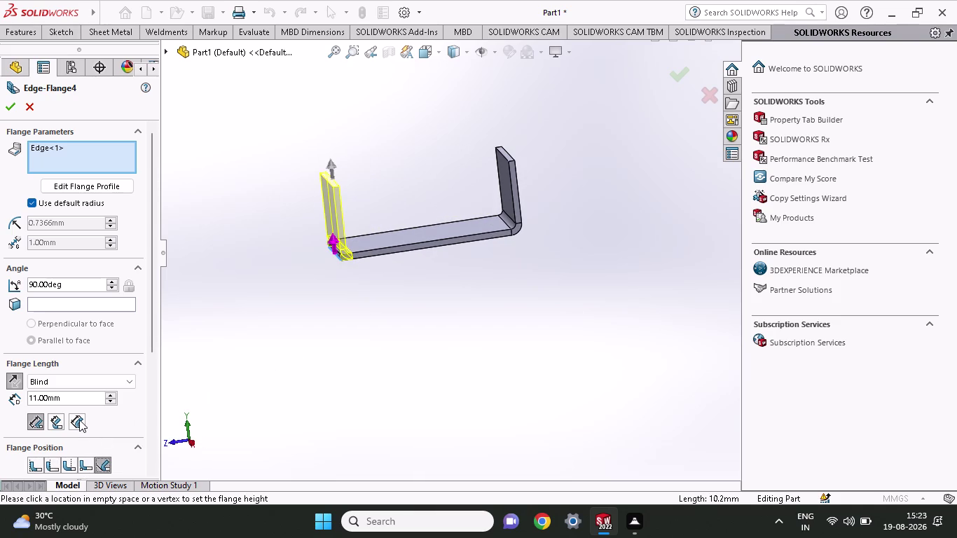
Try other flange length measurement options, then cancel the edge flange.
click(80, 420)
click(65, 418)
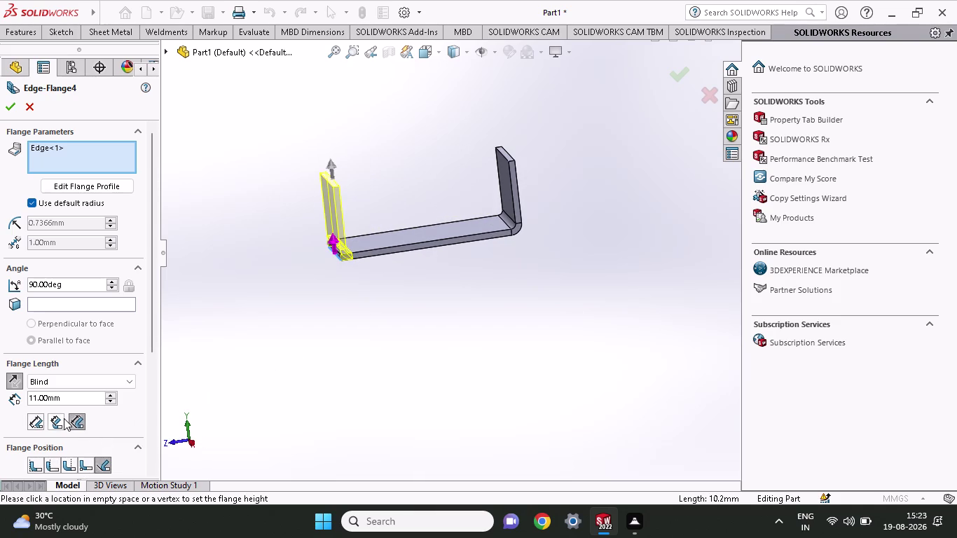
click(52, 418)
click(37, 410)
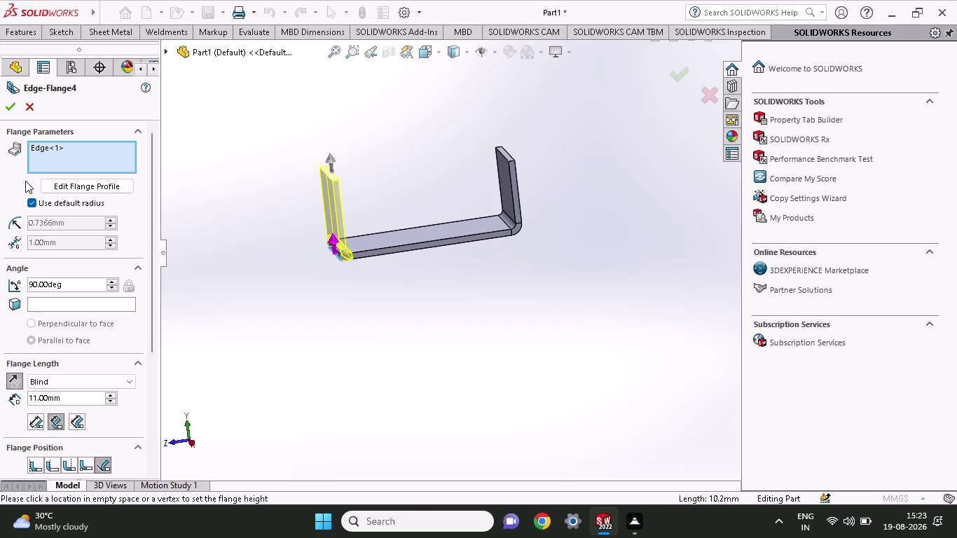
click(37, 101)
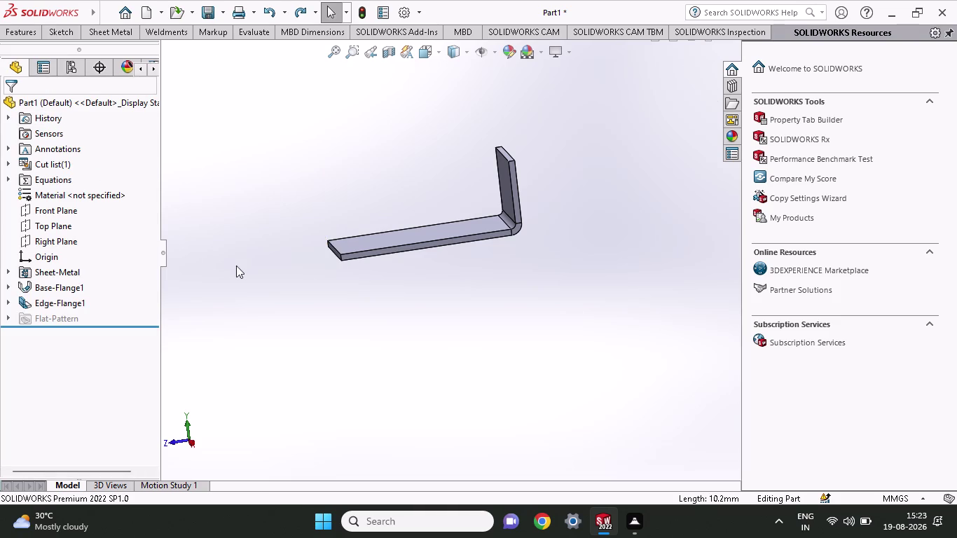
middle_drag(262, 265, 311, 282)
scroll(up, 3)
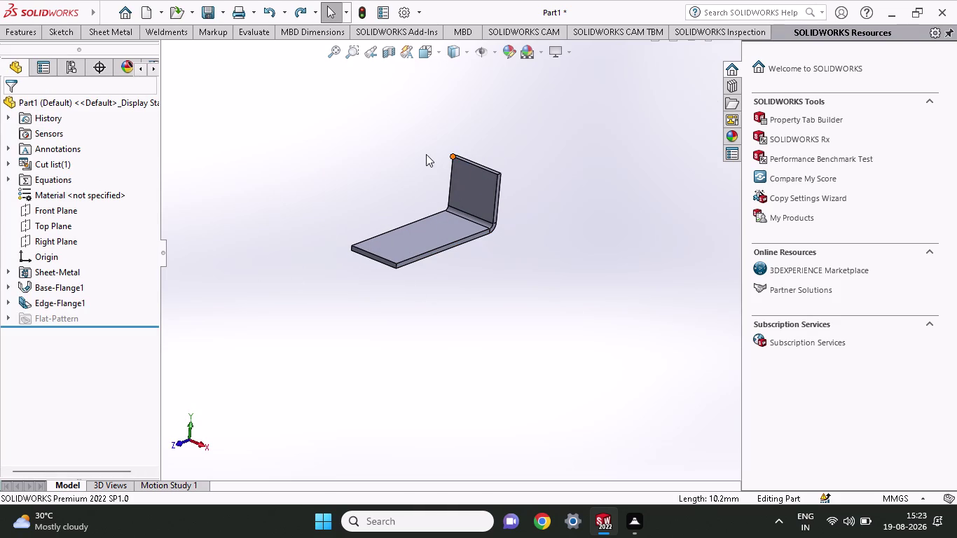
middle_drag(426, 155, 463, 174)
middle_drag(455, 154, 446, 136)
scroll(down, 3)
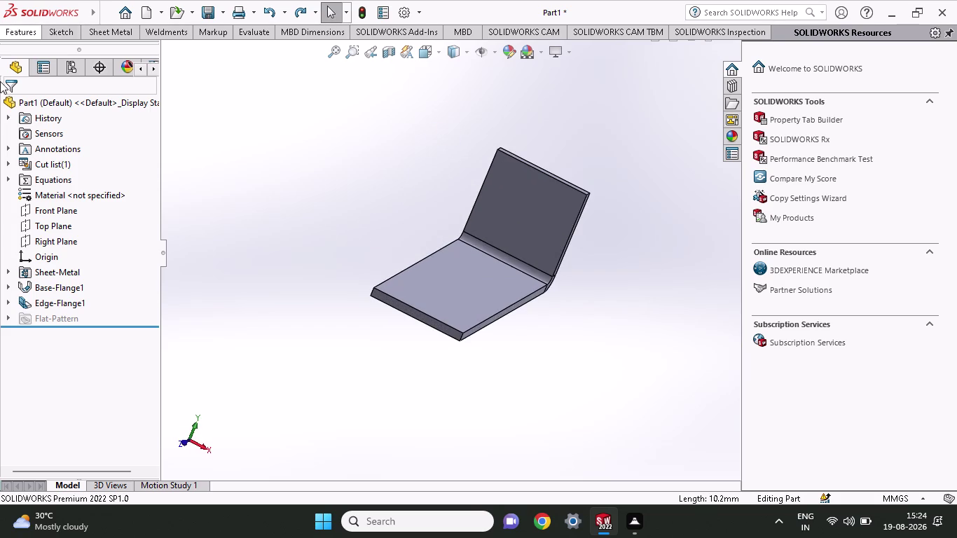
click(94, 32)
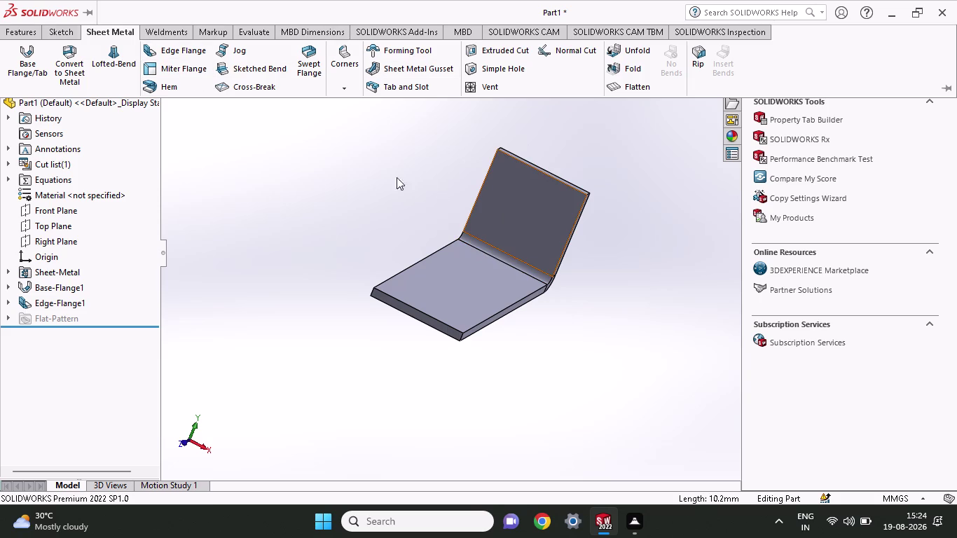
scroll(up, 3)
middle_drag(358, 193, 349, 208)
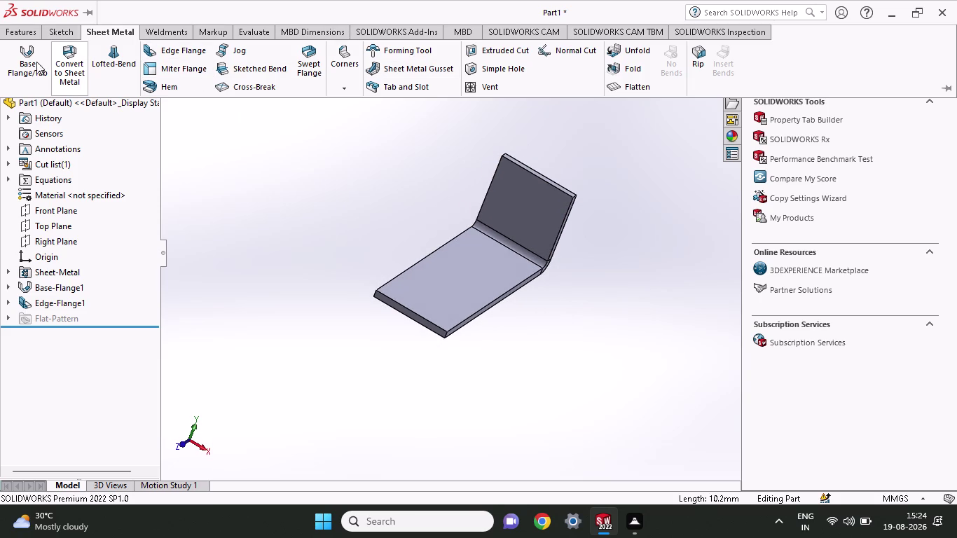
click(29, 62)
click(437, 327)
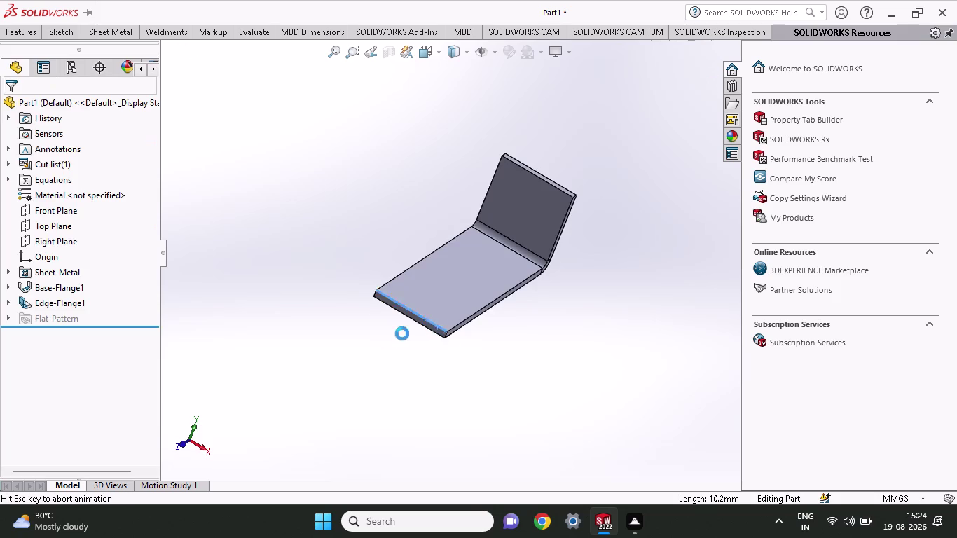
Select on the plate and choose an option from the FeatureManager right-click menu.
middle_drag(254, 340, 284, 349)
scroll(up, 3)
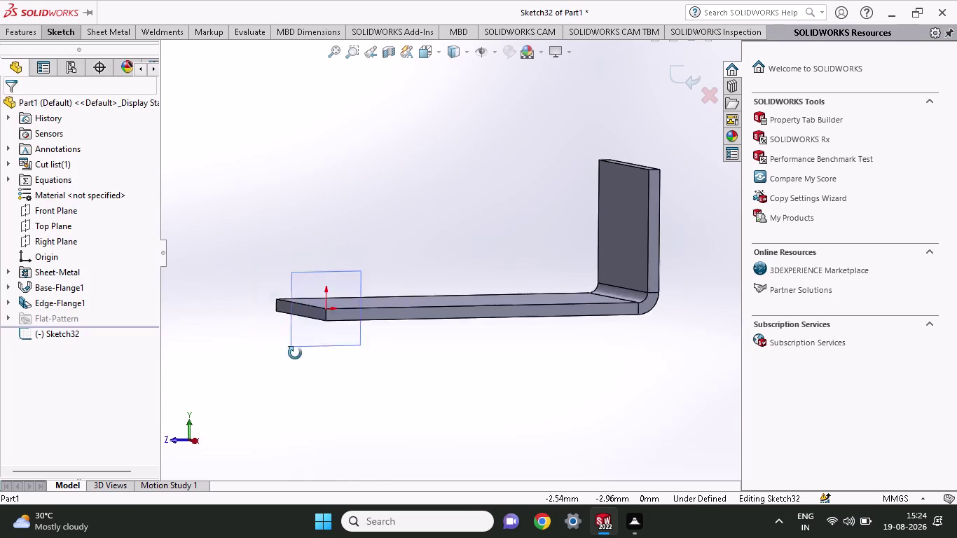
middle_drag(284, 350, 339, 371)
click(398, 326)
click(395, 328)
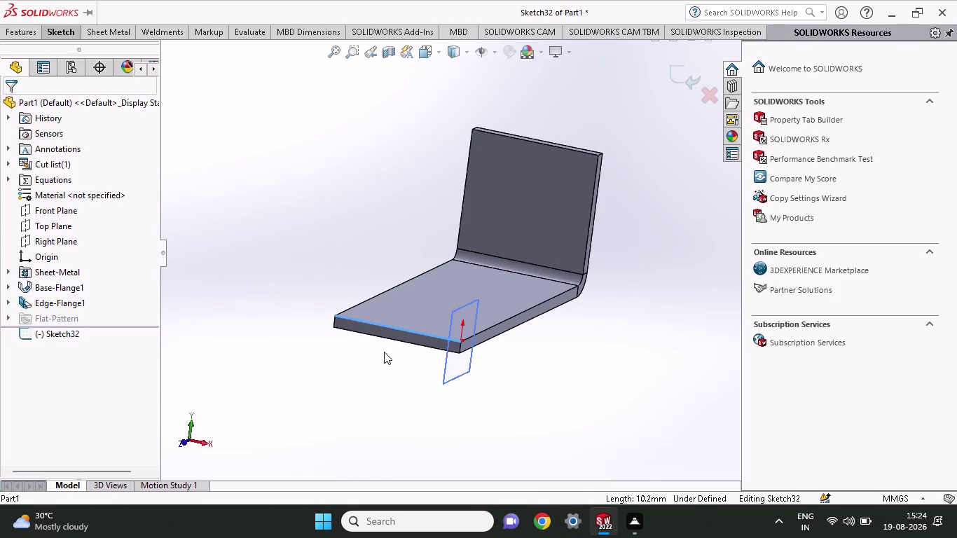
right_click(46, 335)
click(192, 311)
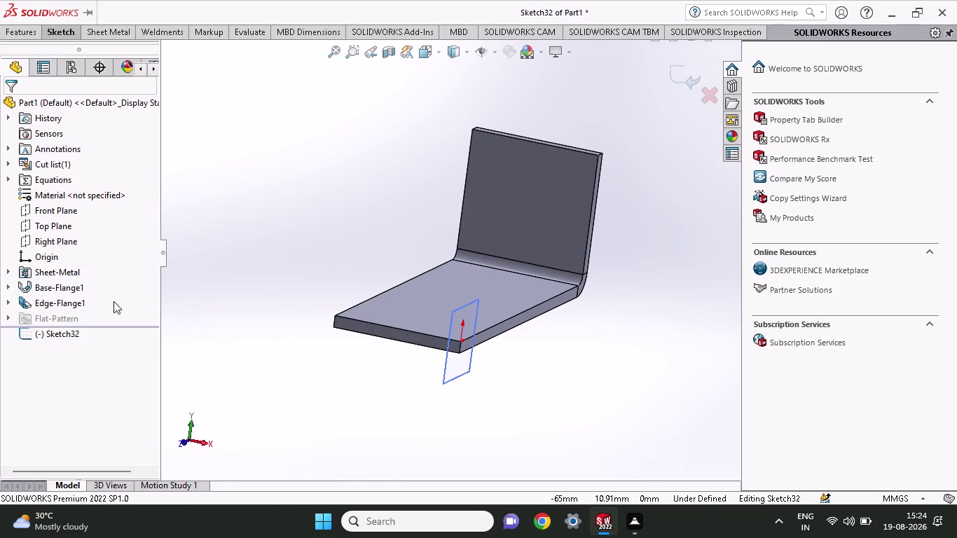
Undo the stray sketch and Edge-Flange1, leaving only Base-Flange1.
key(ctrl+z)
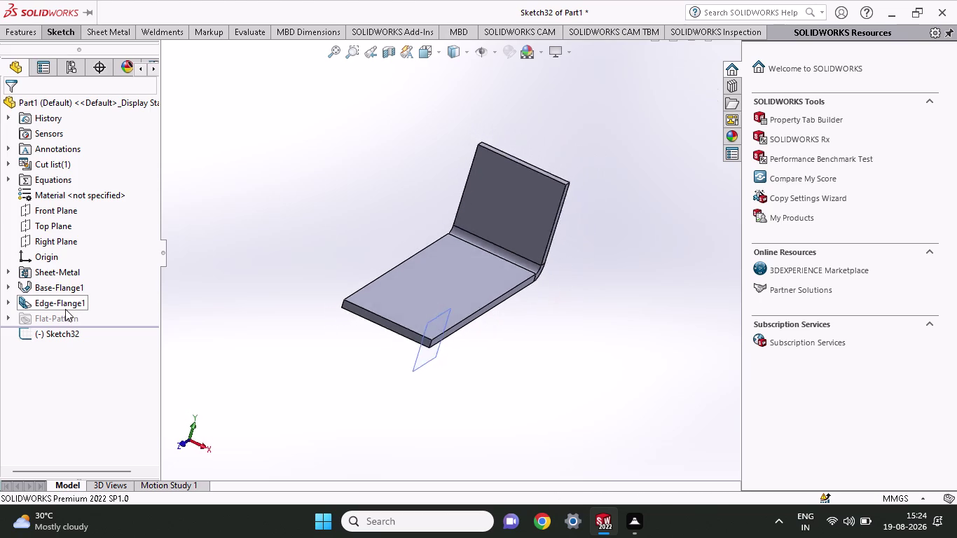
key(ctrl+z)
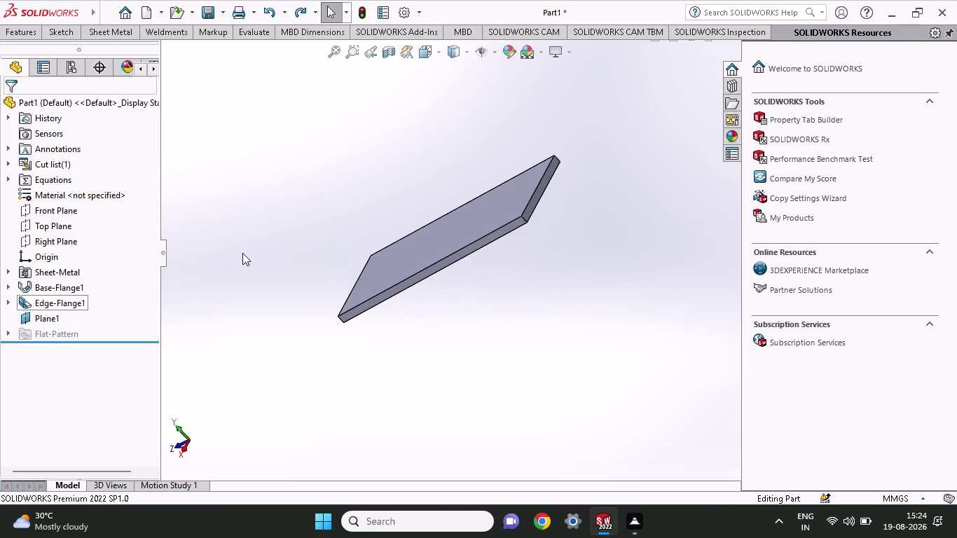
middle_drag(246, 250, 334, 250)
scroll(up, 3)
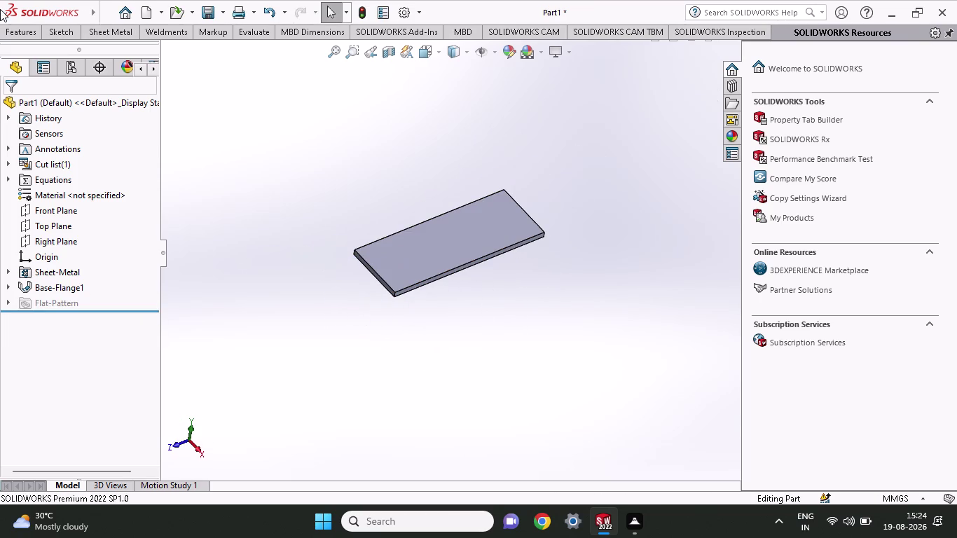
click(96, 32)
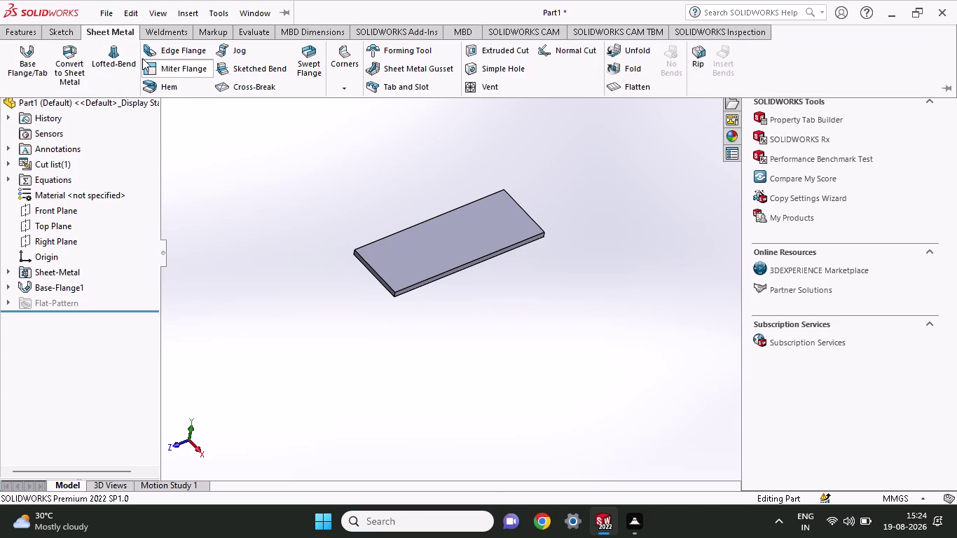
click(159, 53)
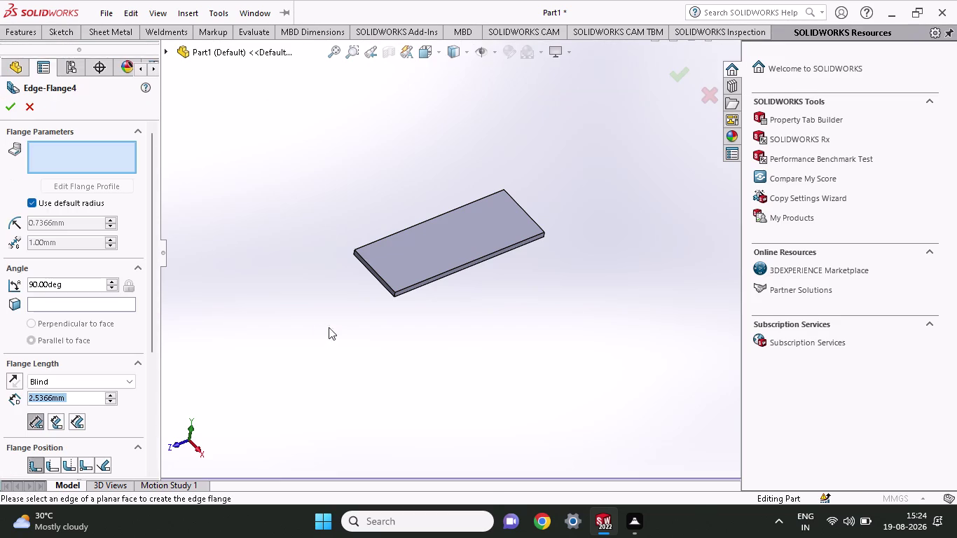
click(386, 286)
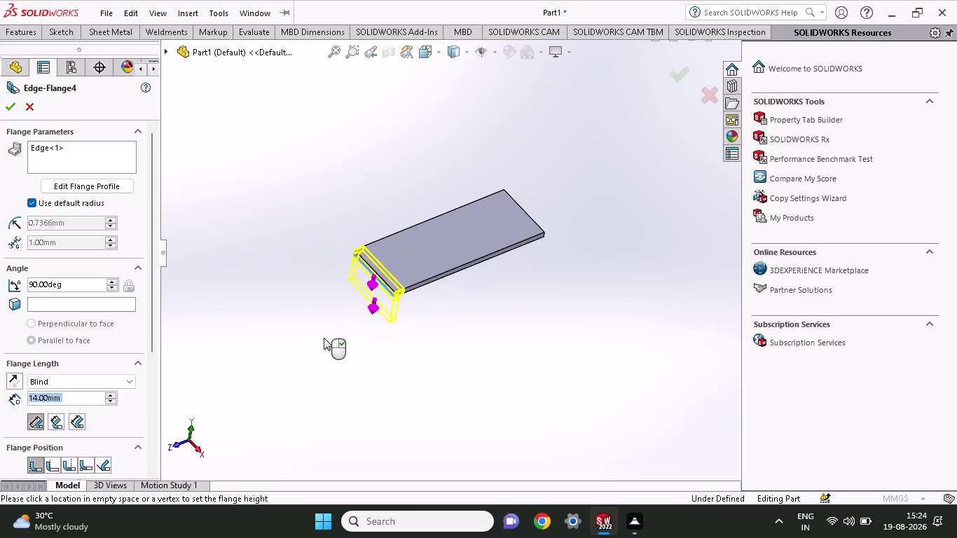
click(24, 105)
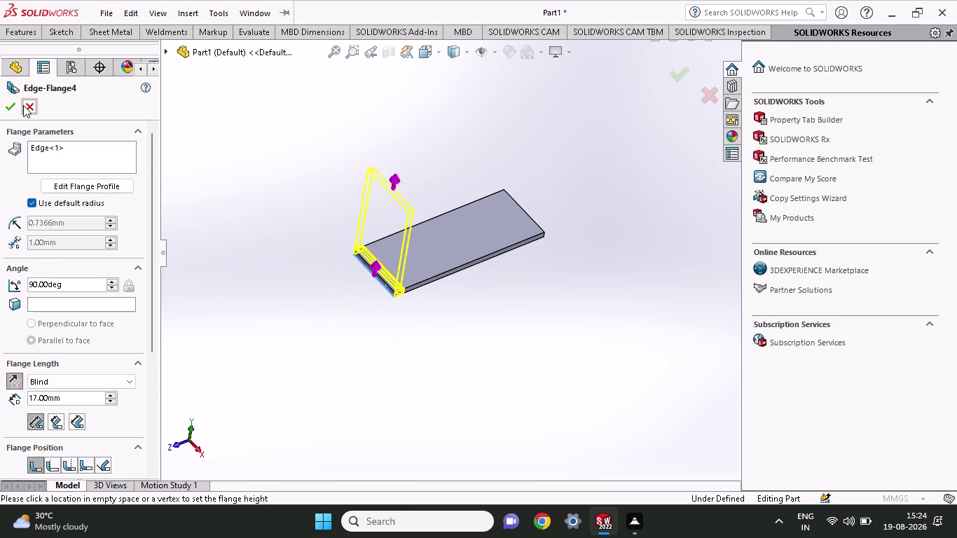
click(118, 29)
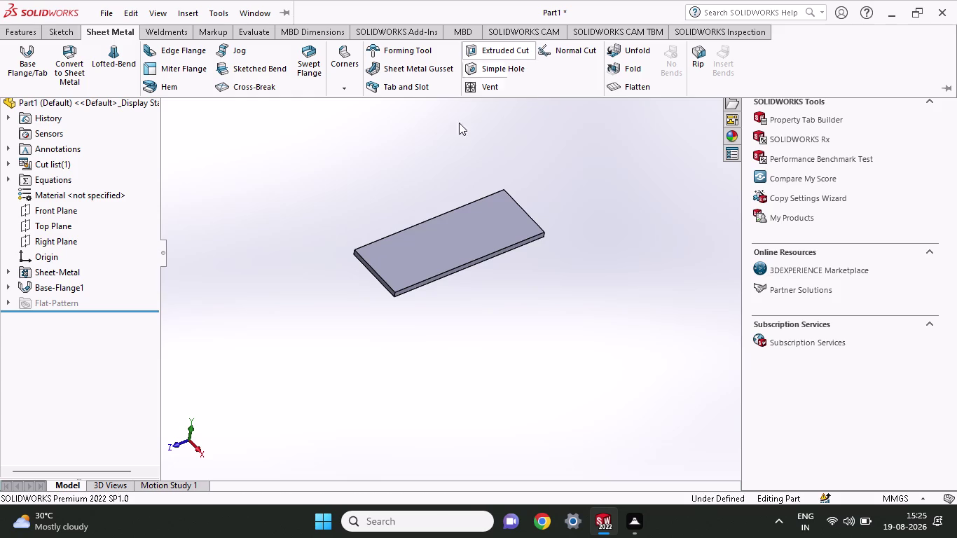
Start Sketch35 on the plate face with the Line tool, anchoring a line on the top edge.
middle_drag(527, 321, 499, 322)
scroll(up, 3)
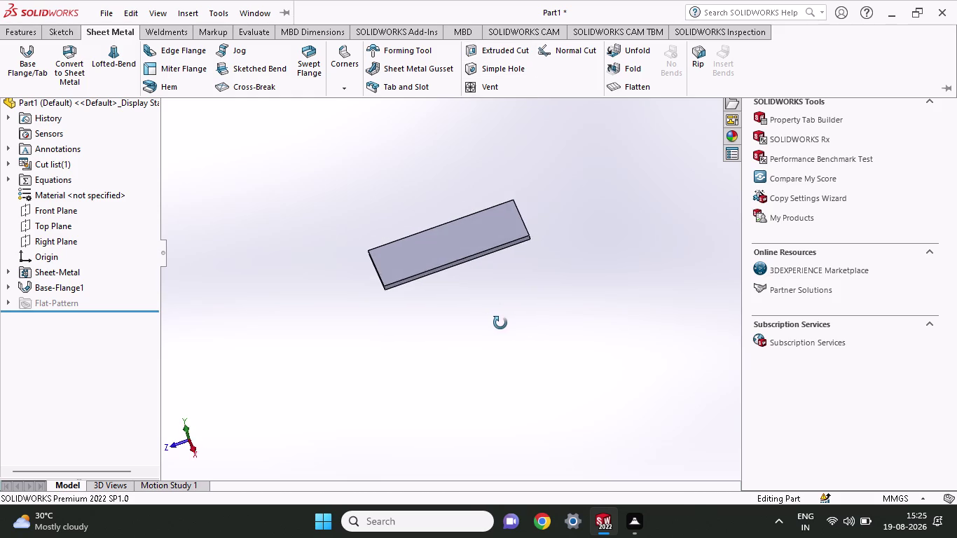
middle_drag(499, 322, 546, 329)
middle_click(544, 331)
middle_click(543, 340)
middle_click(543, 342)
middle_click(544, 342)
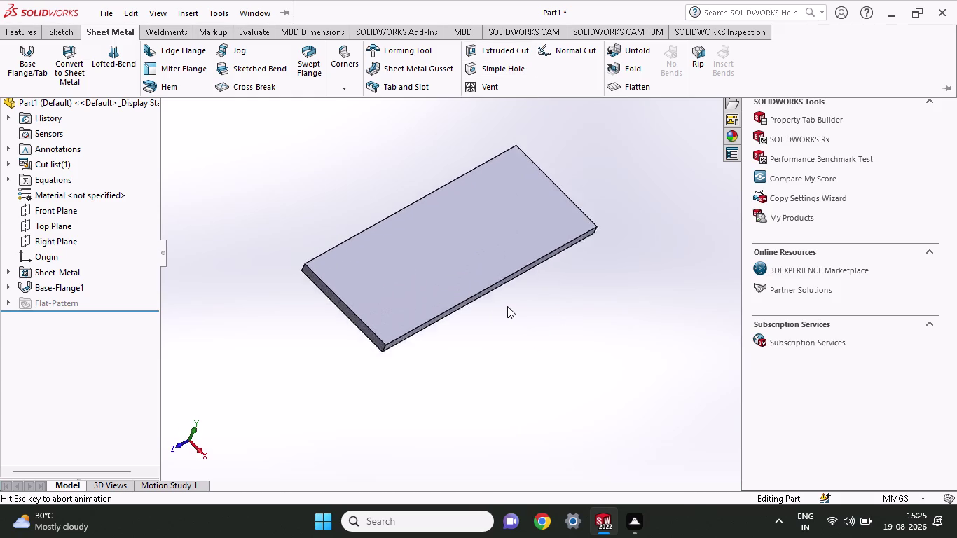
scroll(up, 3)
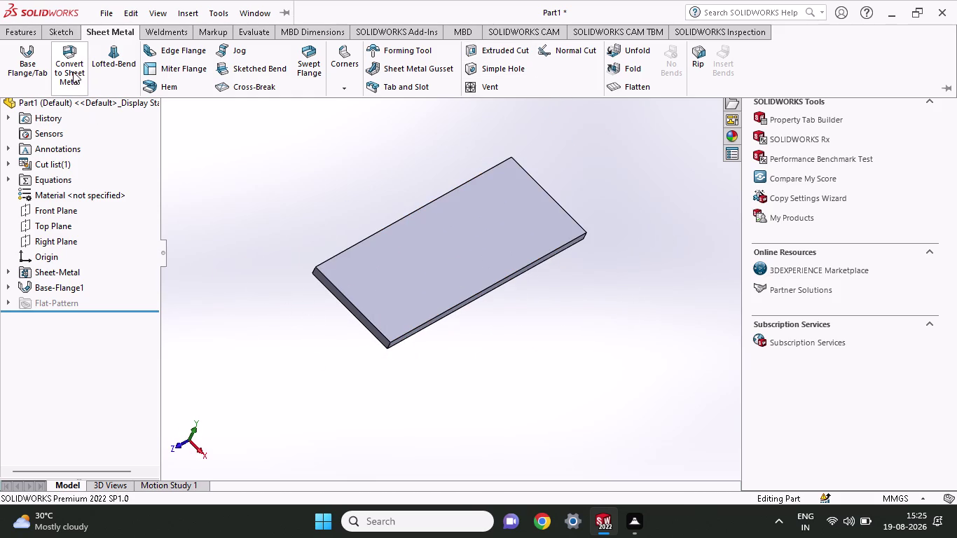
click(66, 35)
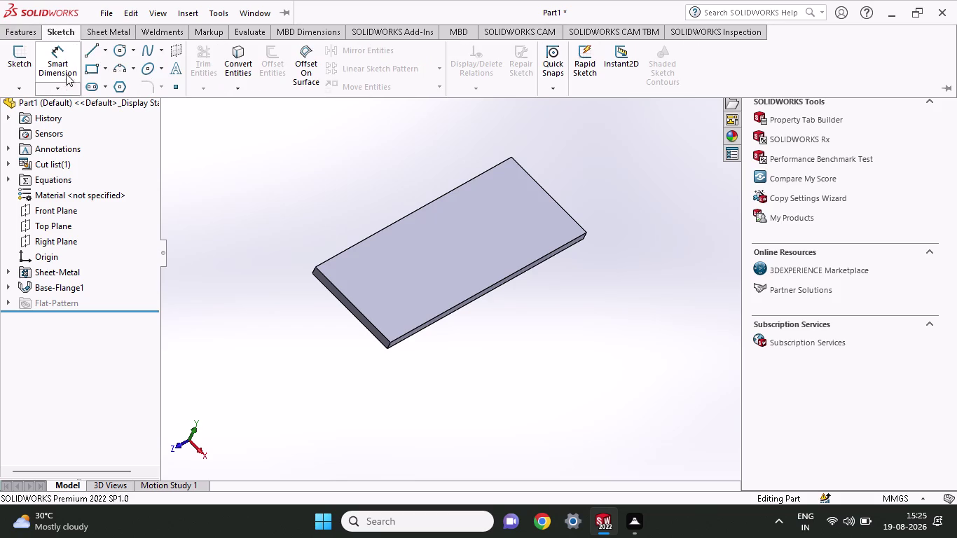
click(93, 54)
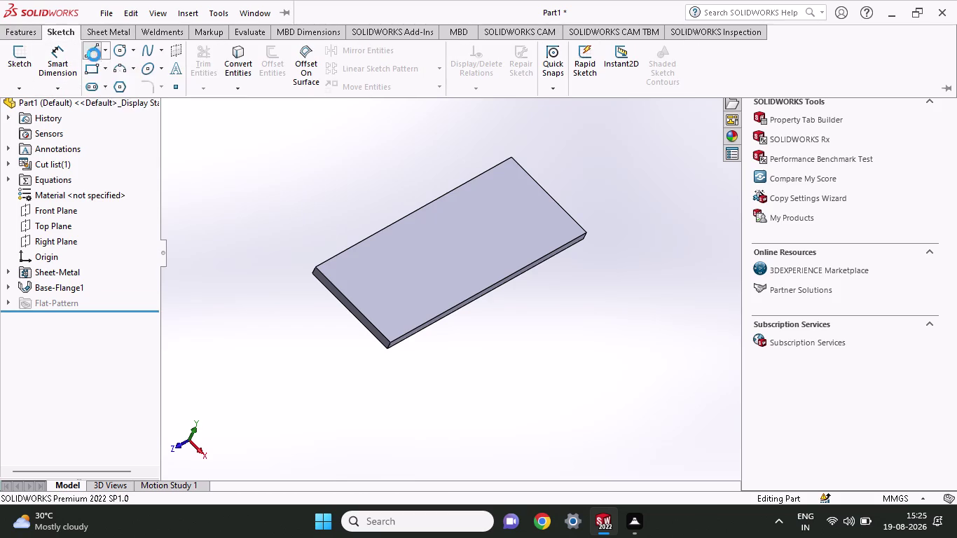
click(349, 306)
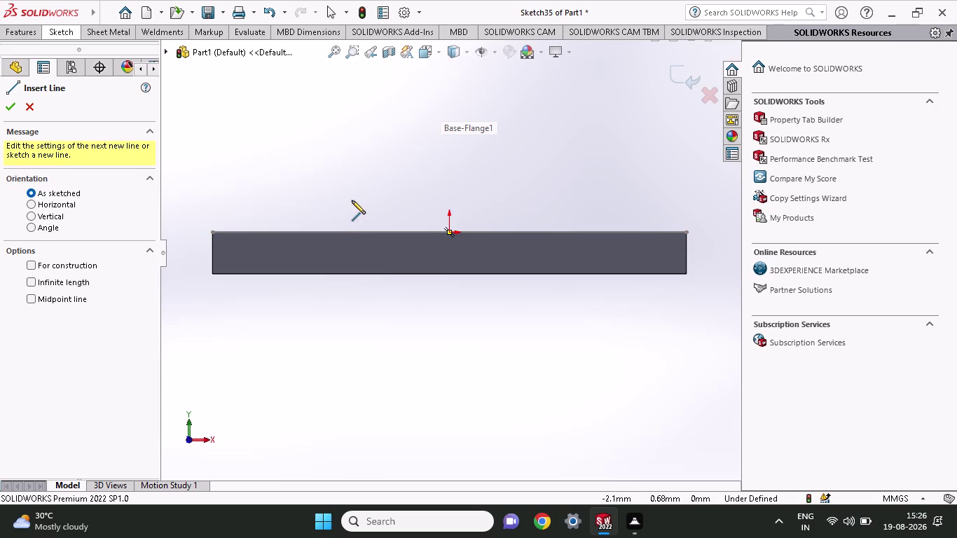
click(334, 232)
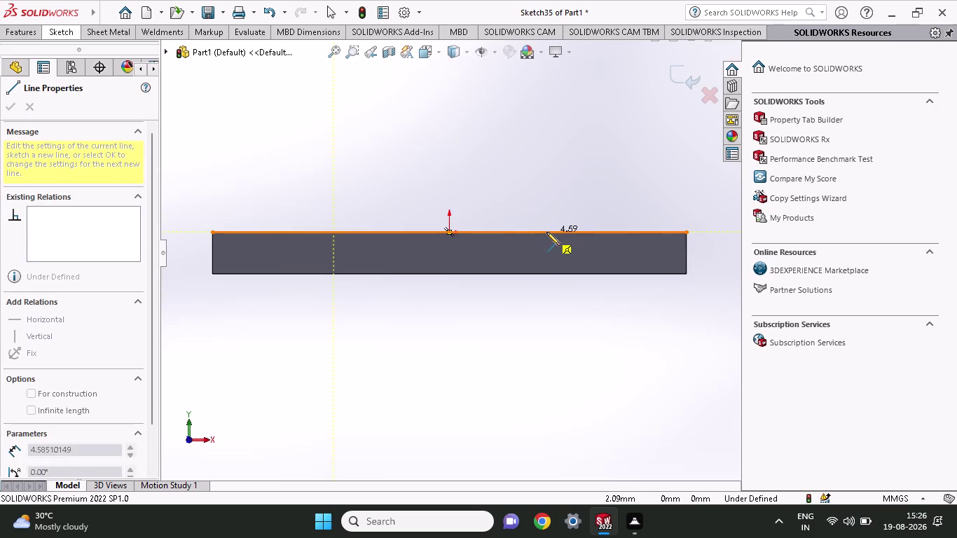
Draw a short line along the plate's top edge in Sketch35.
click(554, 235)
right_click(533, 175)
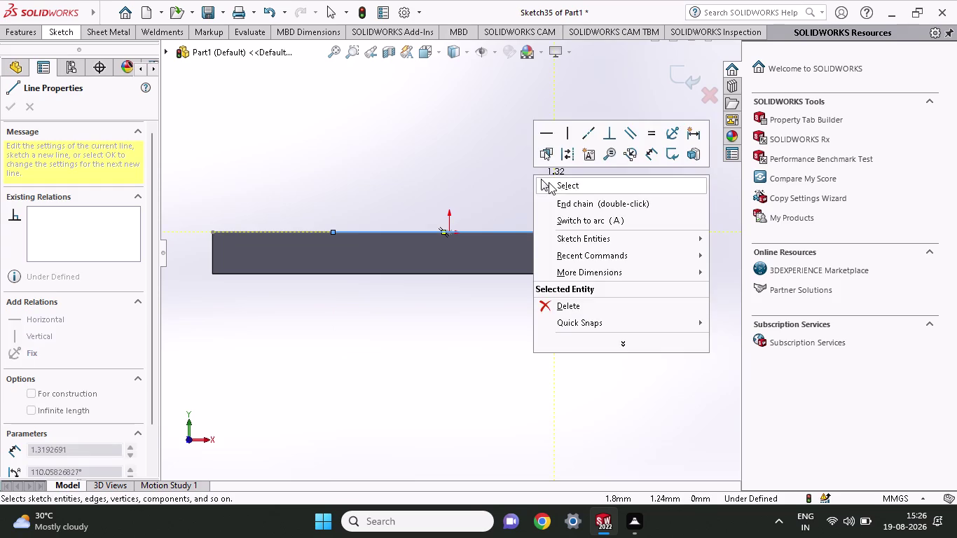
click(548, 184)
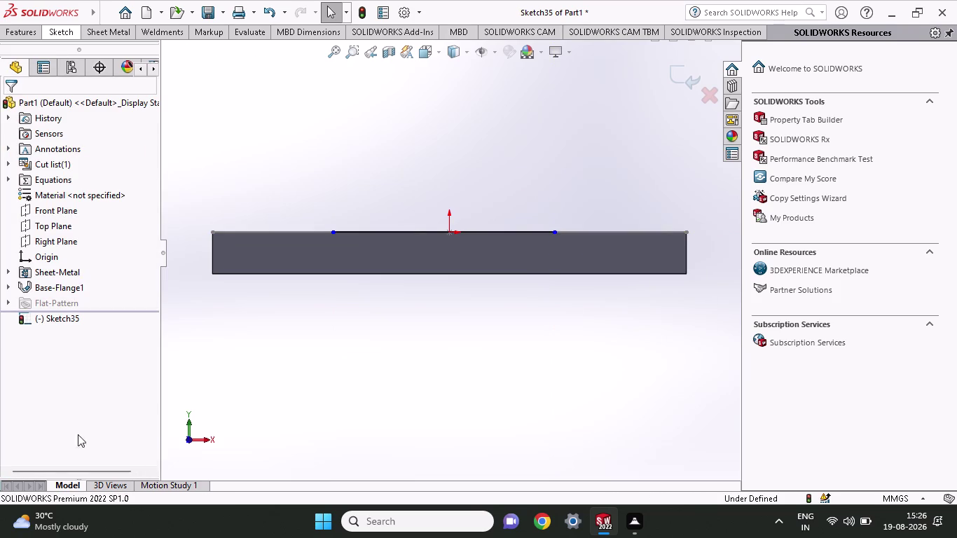
click(60, 30)
click(68, 55)
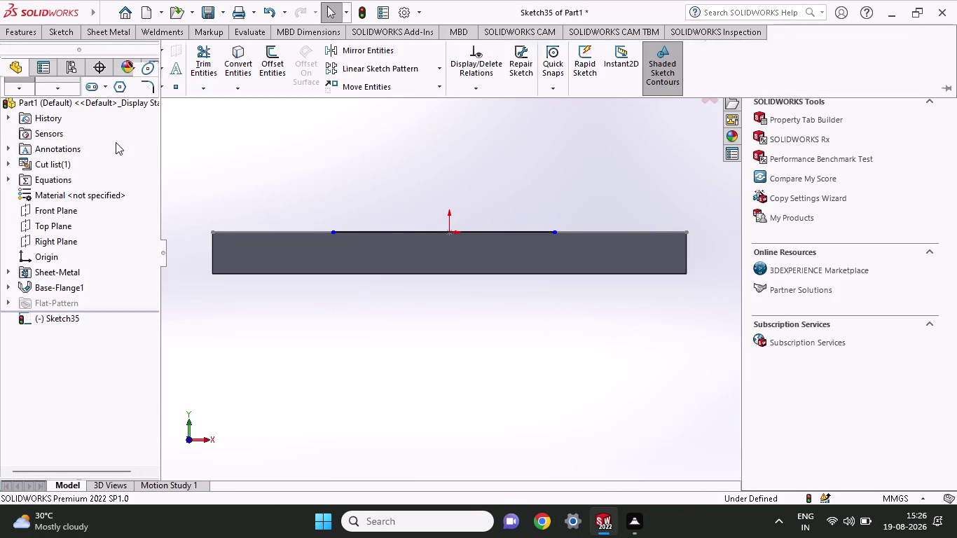
click(449, 233)
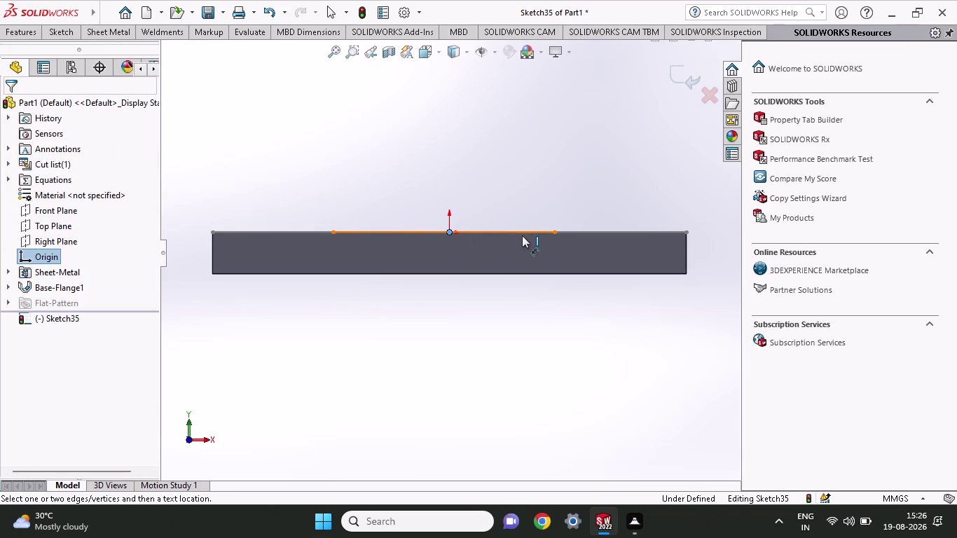
Dimension the line's right end 6.20/2 (3.10) mm from the edge.
click(557, 236)
click(557, 175)
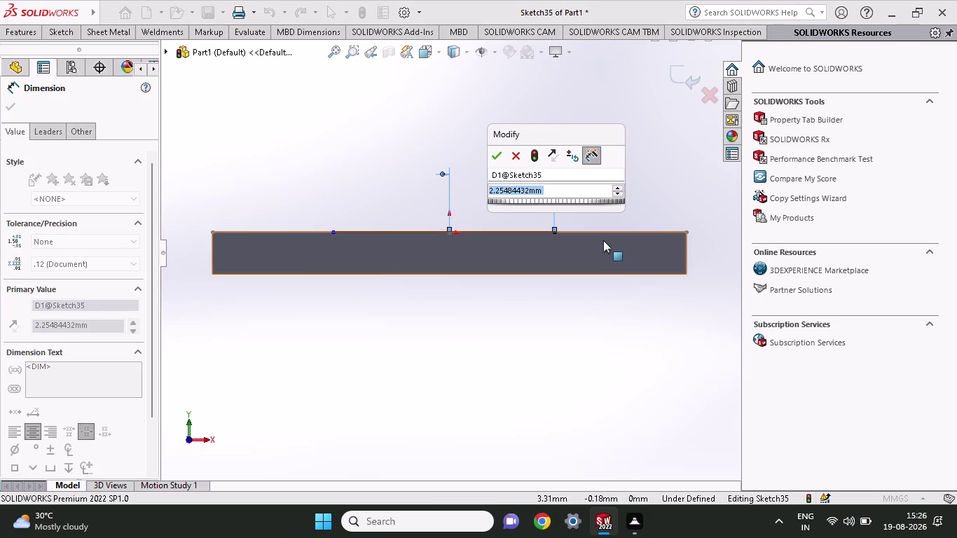
text(62.)
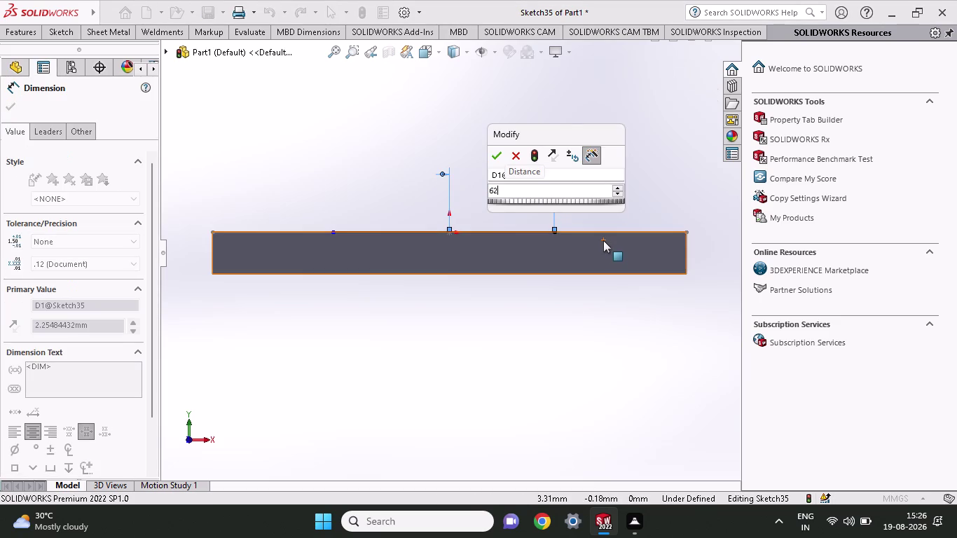
key(BackSpace)
key(BackSpace)
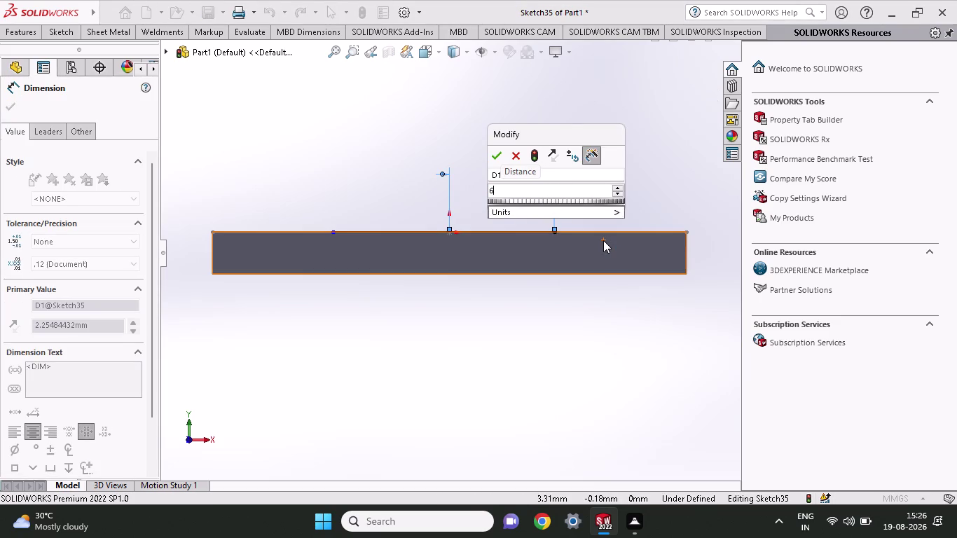
text(.20)
key(End)
text(/2)
key(Return)
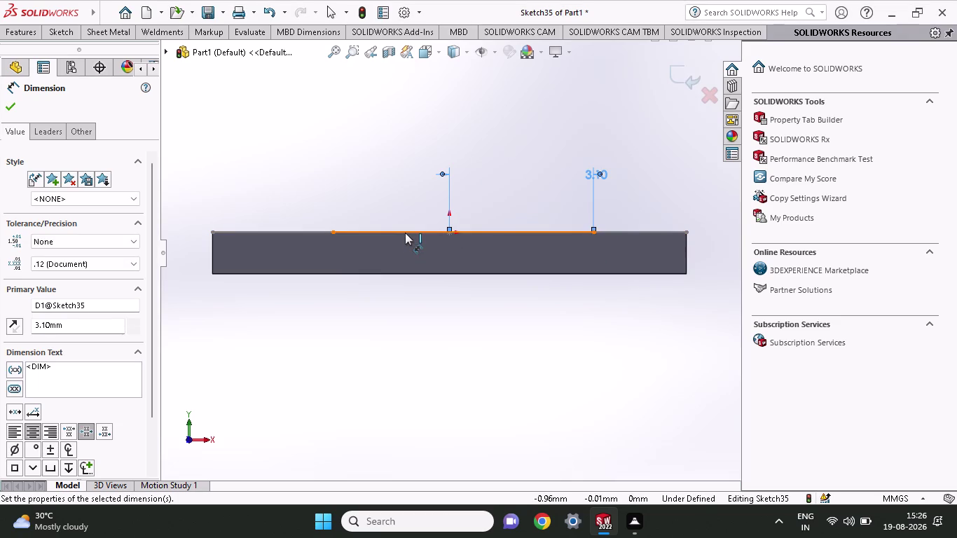
Dimension the line's left end 3.10 mm from the plate corner, fully defining the sketch.
click(449, 235)
click(336, 231)
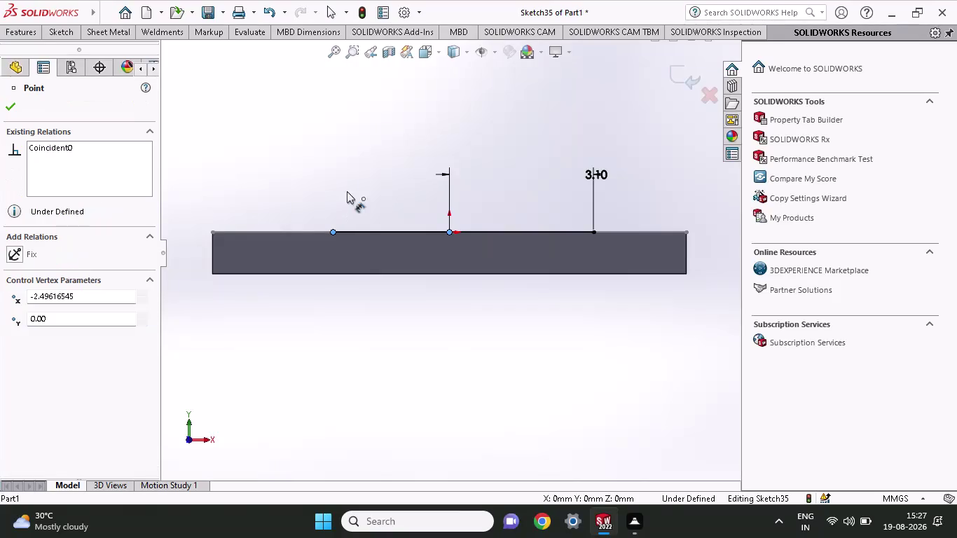
click(354, 167)
text(3.)
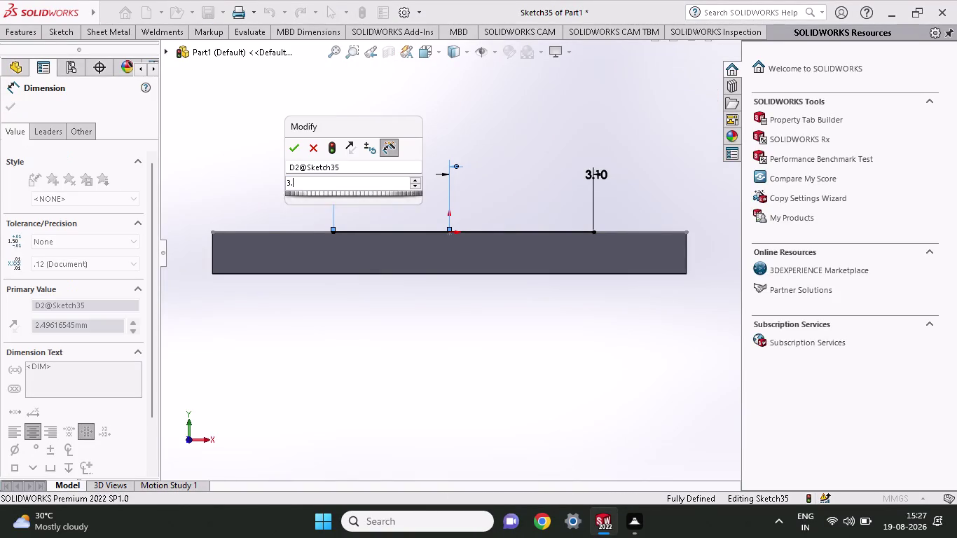
text(10)
key(Return)
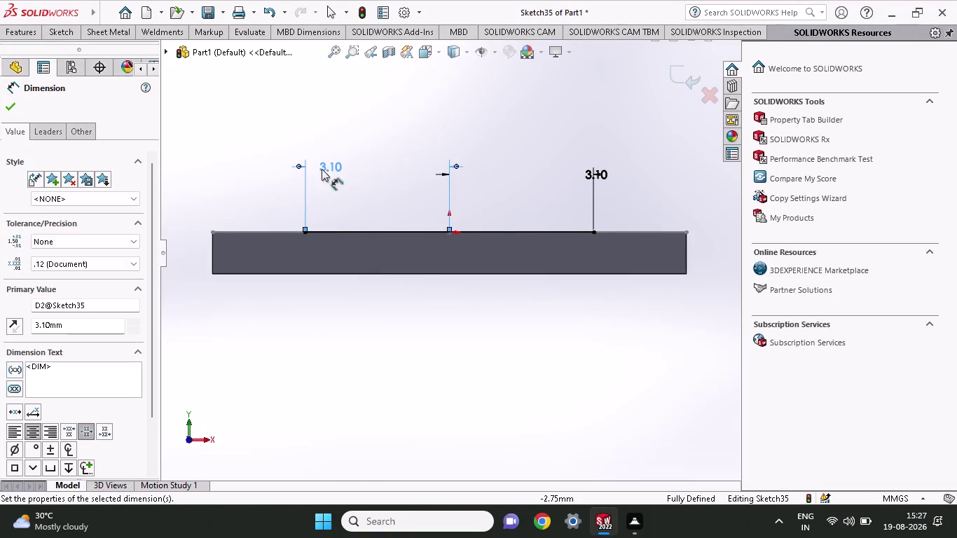
click(12, 102)
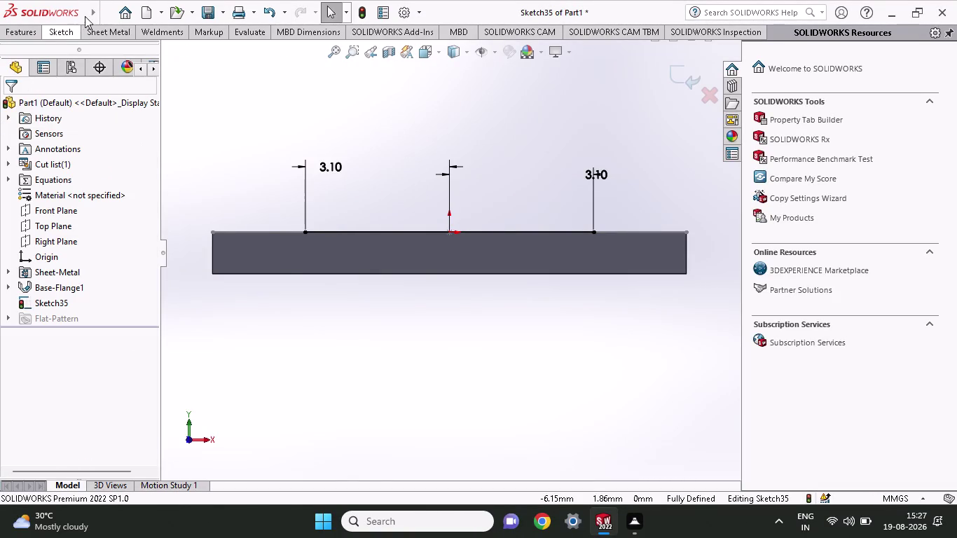
click(107, 24)
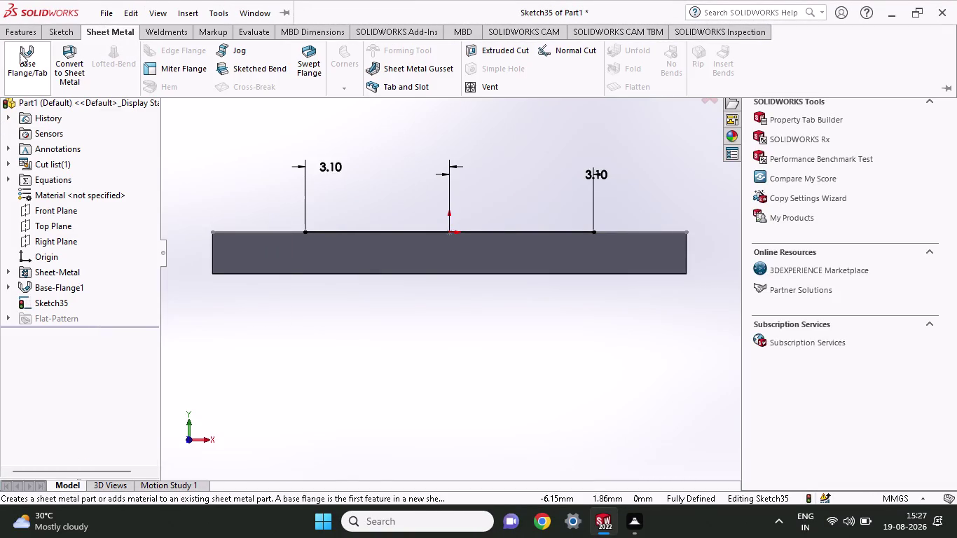
Create Base-Flange4 from Sketch35 as a tab with 3.60 mm blind depth.
click(20, 53)
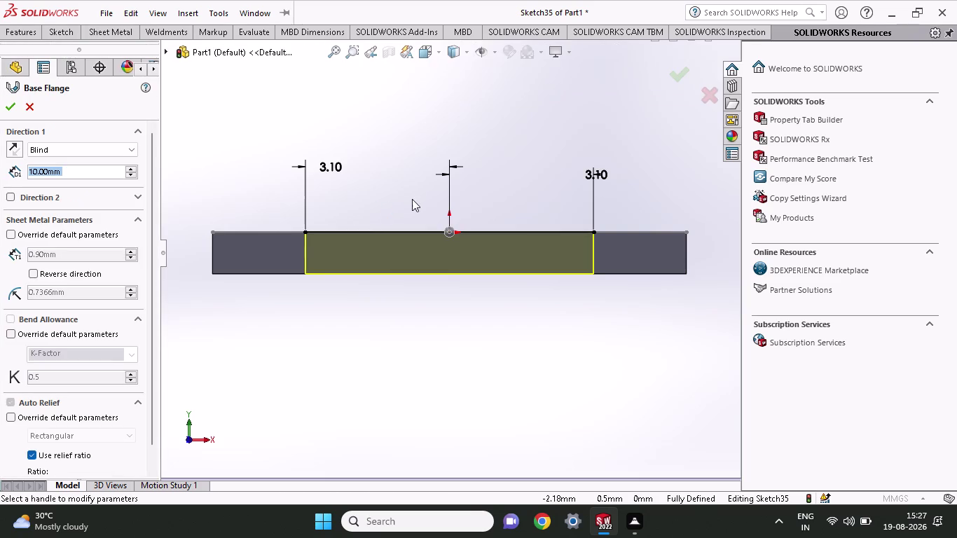
middle_drag(415, 195, 399, 224)
scroll(up, 3)
scroll(up, 3)
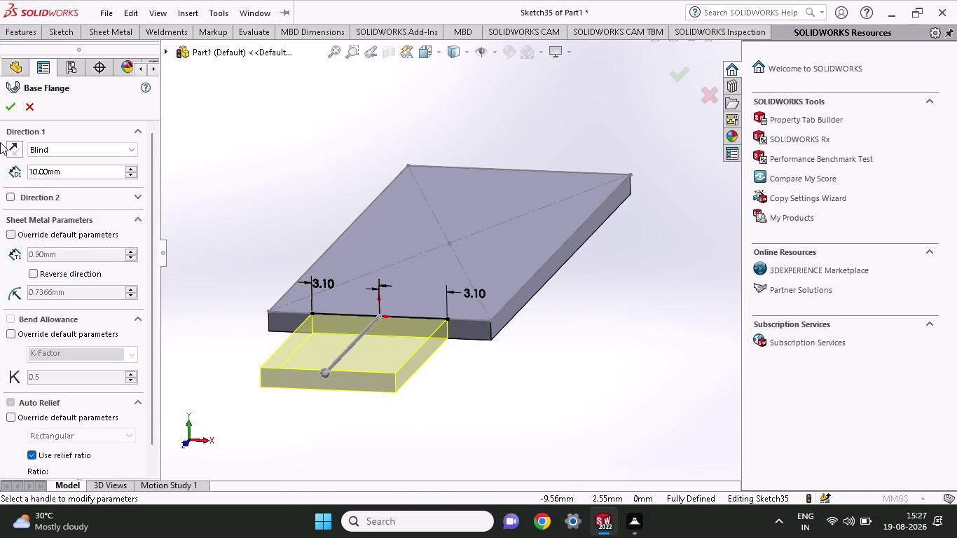
click(76, 172)
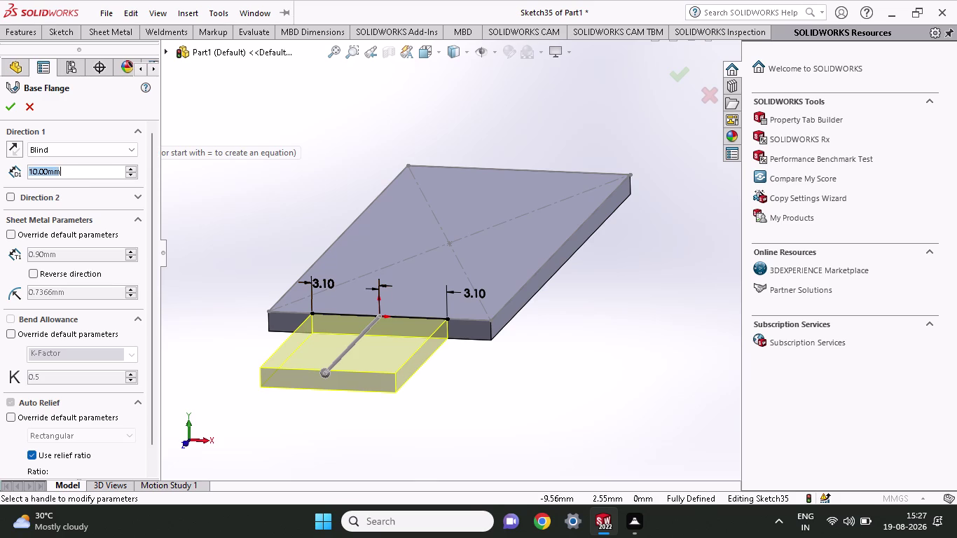
drag(72, 172, 0, 163)
text(3.60)
key(Return)
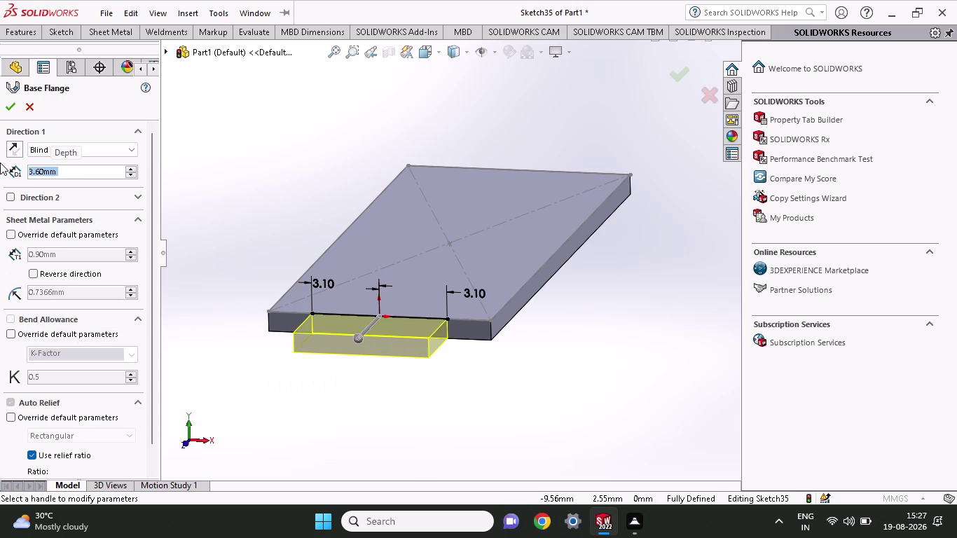
middle_drag(219, 169, 224, 205)
scroll(up, 3)
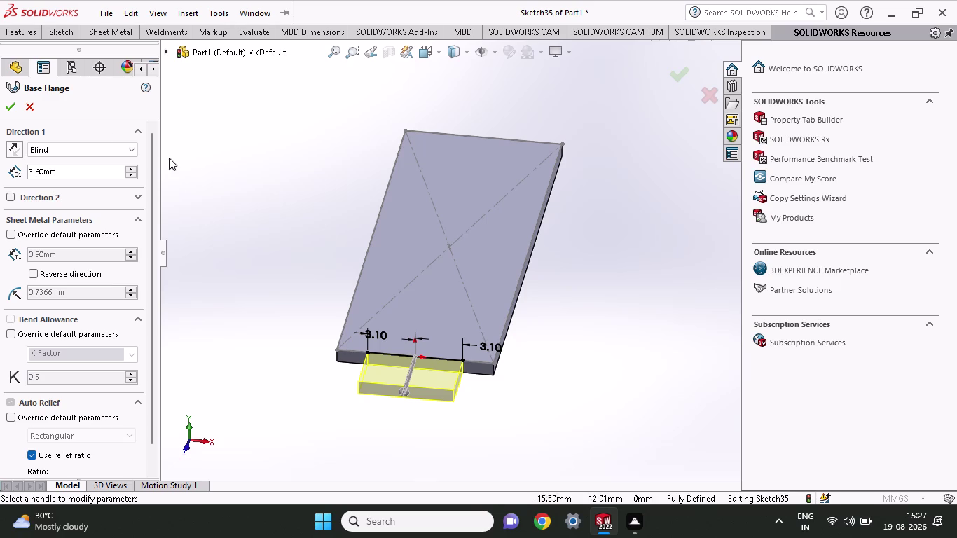
click(10, 106)
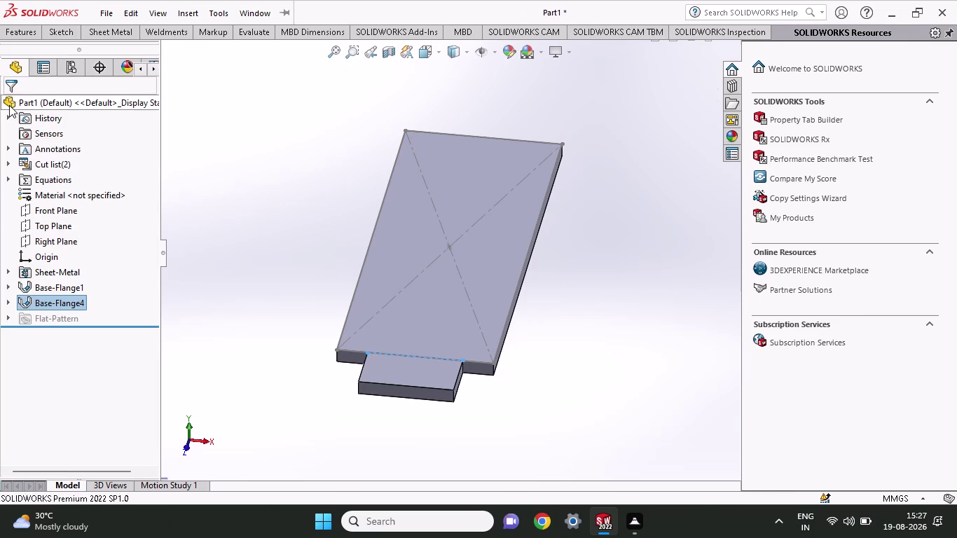
Inspect the part and its new tab from several angles, then start an Edge Flange.
click(231, 218)
middle_drag(553, 341, 552, 342)
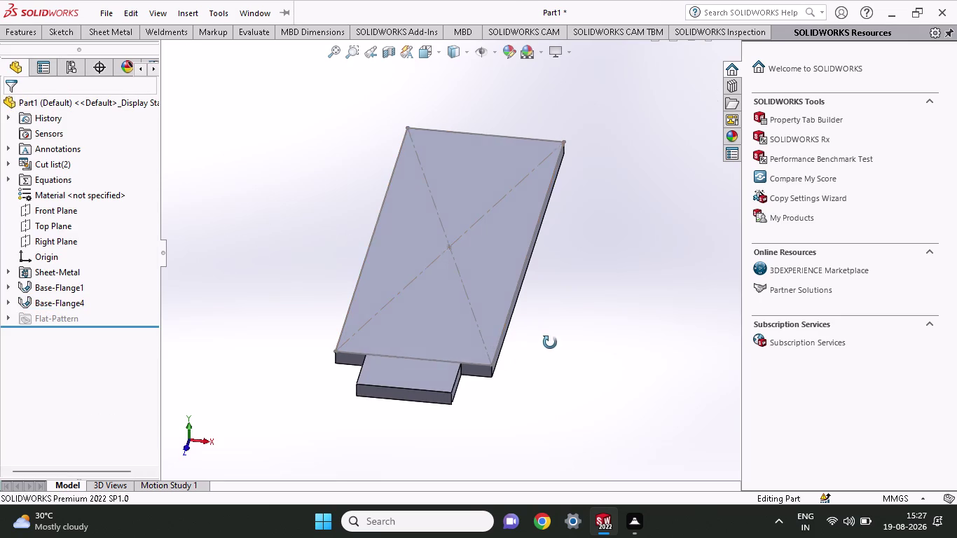
middle_drag(552, 342, 567, 235)
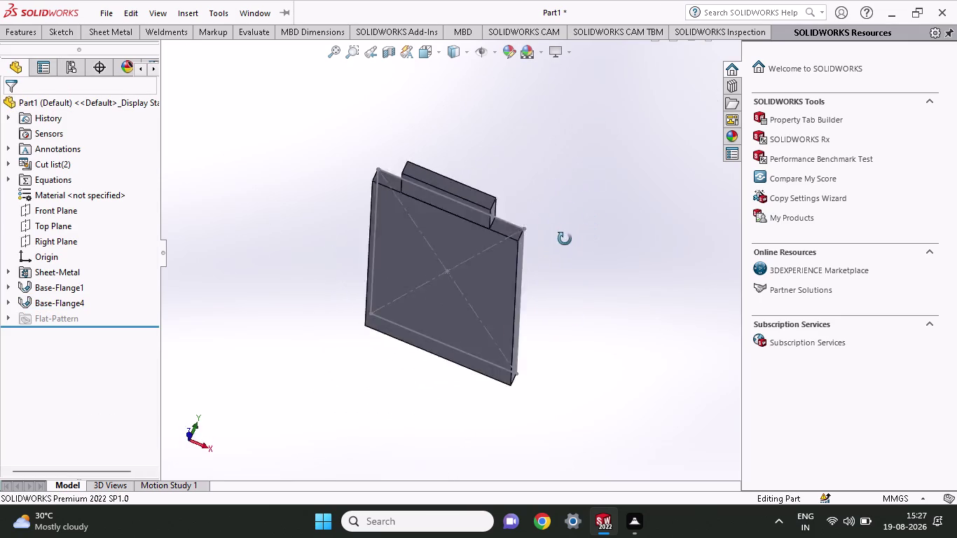
middle_drag(567, 234, 545, 365)
middle_click(546, 366)
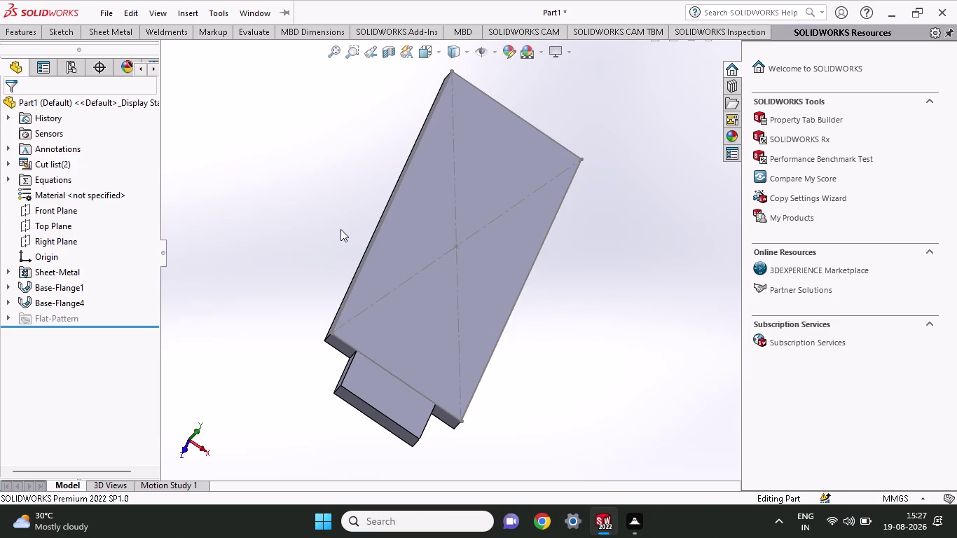
middle_drag(341, 230, 304, 180)
scroll(up, 3)
click(100, 34)
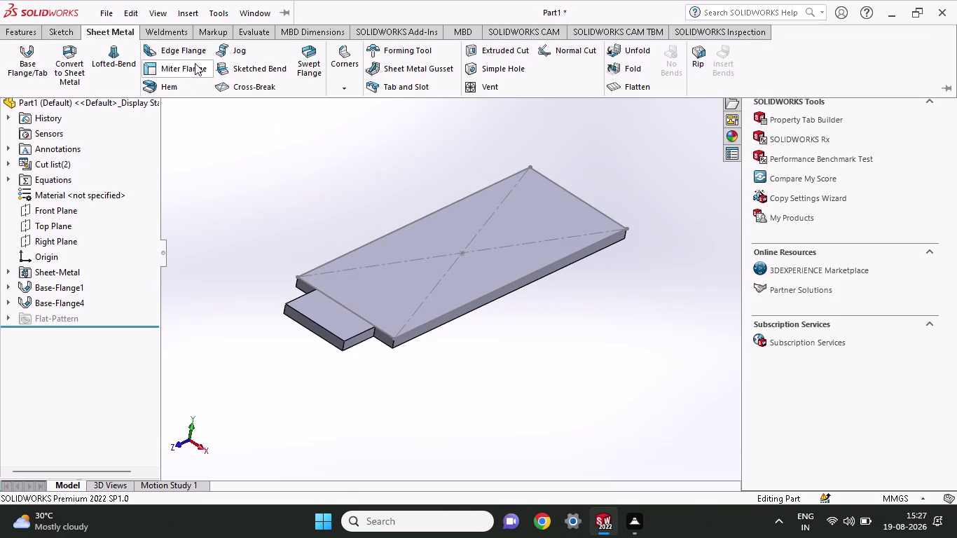
click(196, 52)
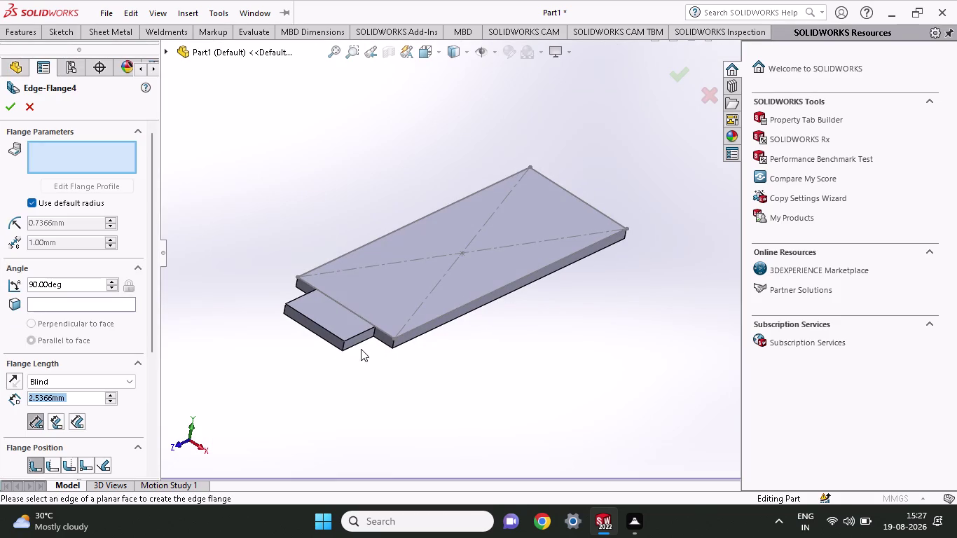
Preview an edge flange on the tab's end edge at 1.00 mm, then cancel it.
click(361, 342)
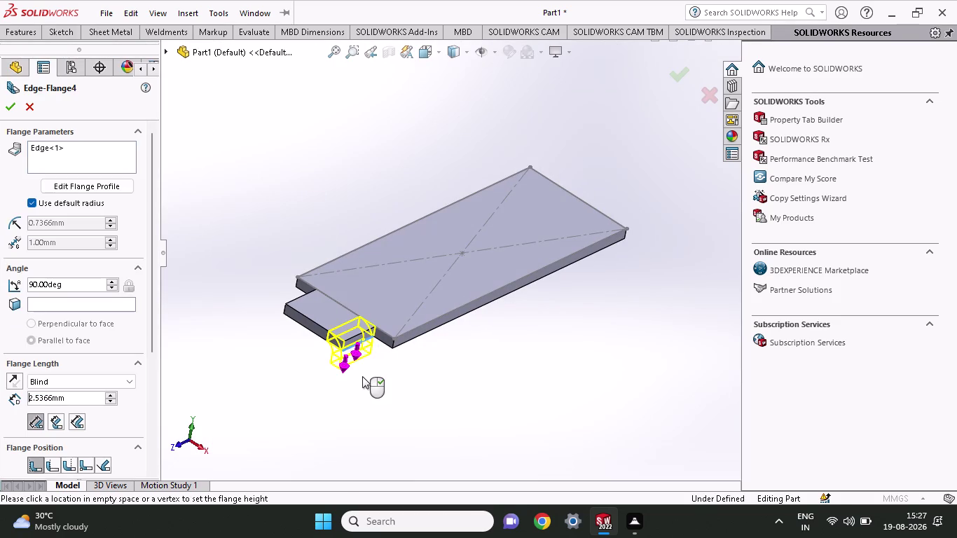
drag(347, 366, 359, 290)
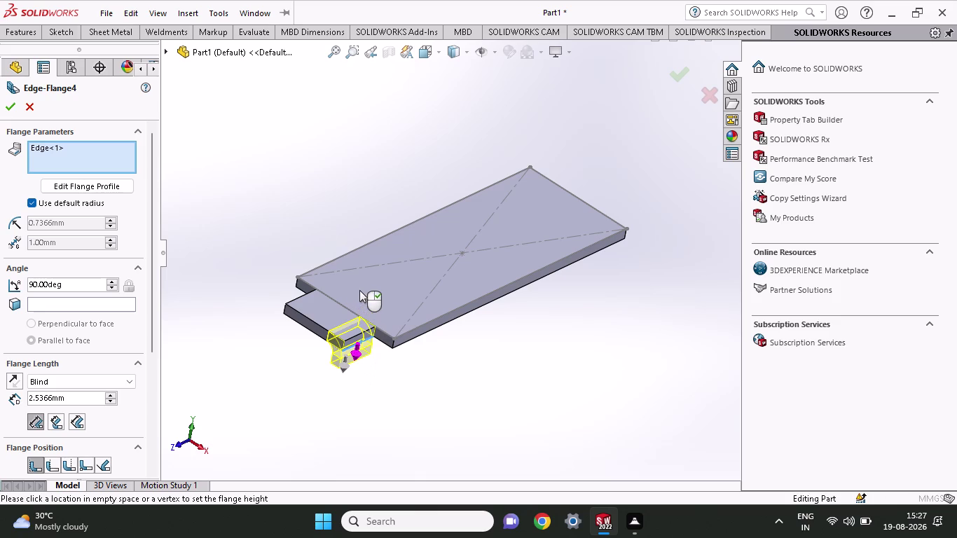
drag(359, 290, 361, 292)
drag(339, 363, 340, 363)
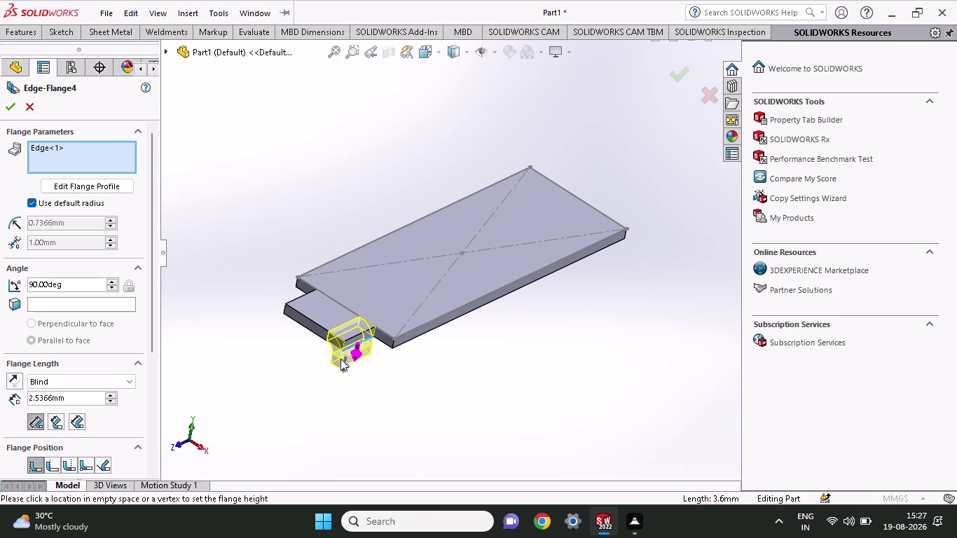
drag(340, 364, 363, 285)
drag(344, 368, 365, 278)
middle_drag(353, 388, 379, 368)
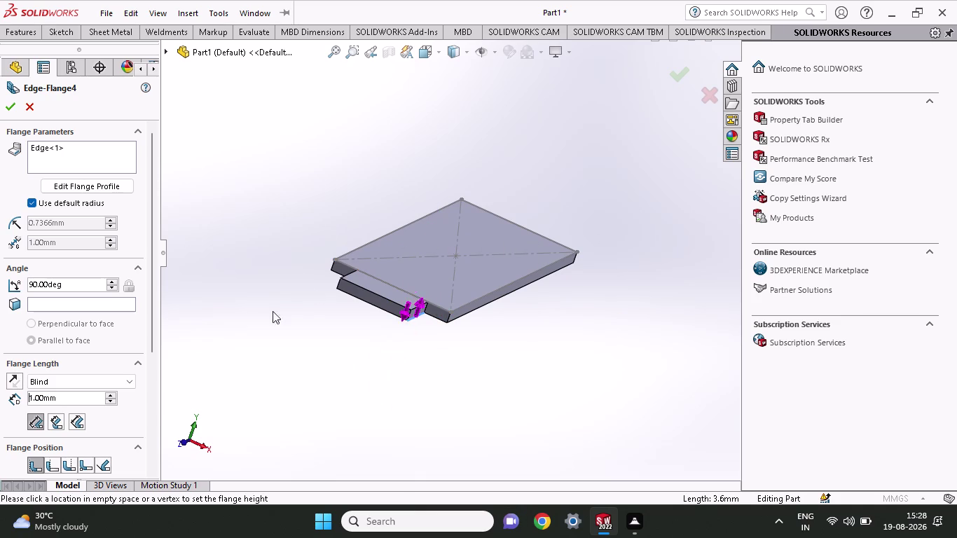
click(25, 105)
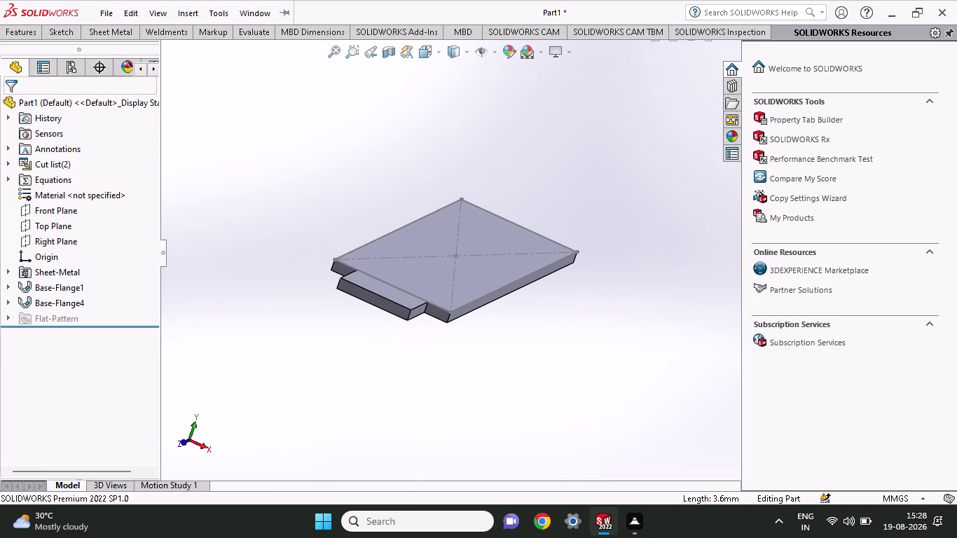
Start an edge flange on the first tab edge and inspect its preview.
click(105, 33)
click(176, 54)
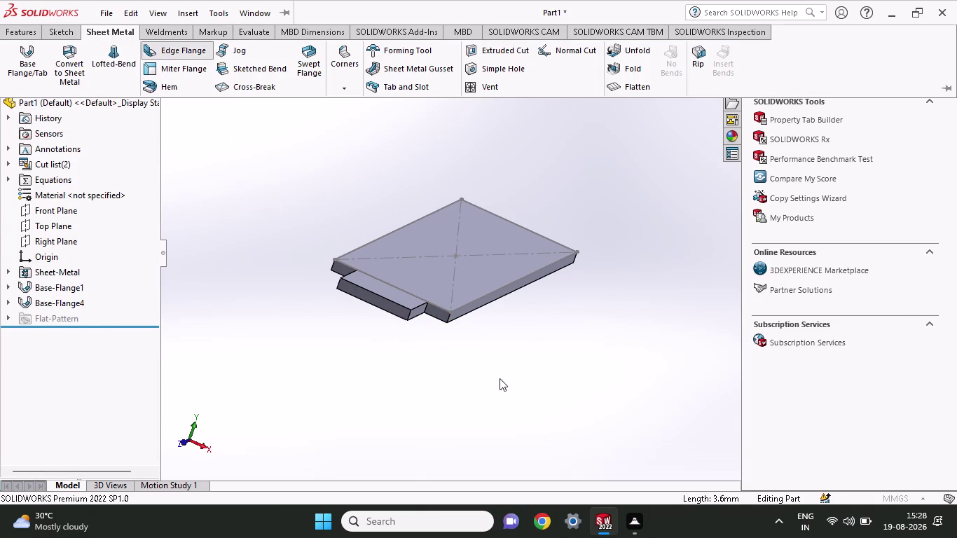
click(414, 309)
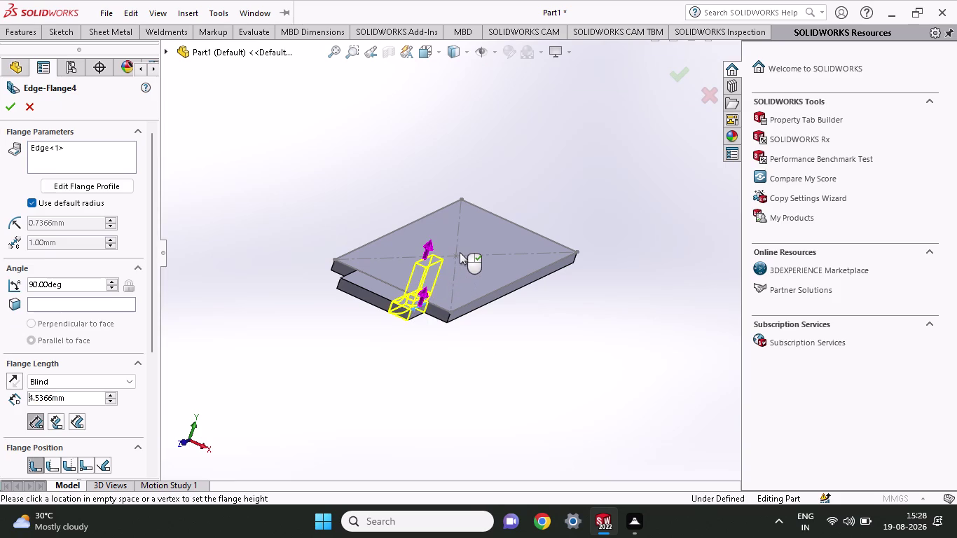
click(460, 251)
scroll(up, 3)
middle_drag(470, 356, 502, 379)
scroll(down, 3)
scroll(down, 3)
scroll(down, 3)
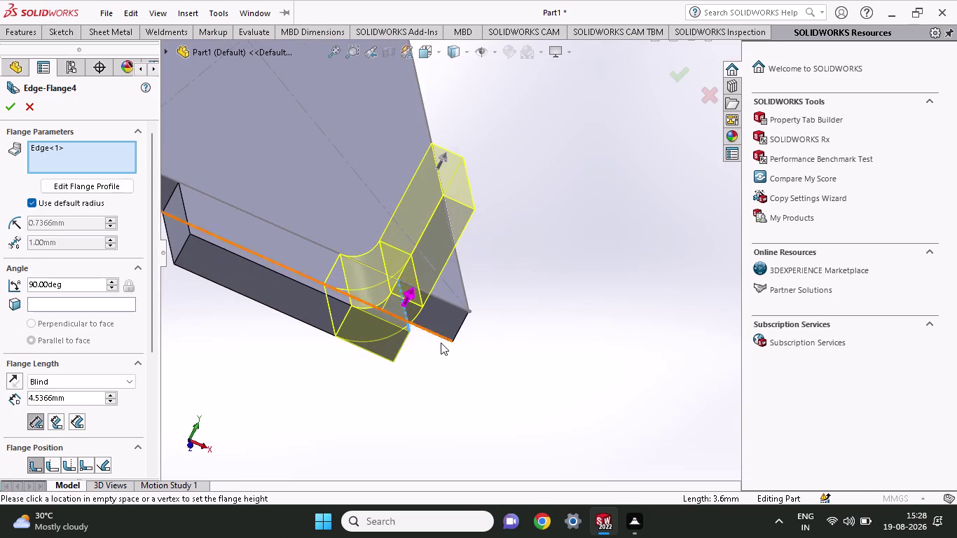
middle_drag(445, 346, 425, 334)
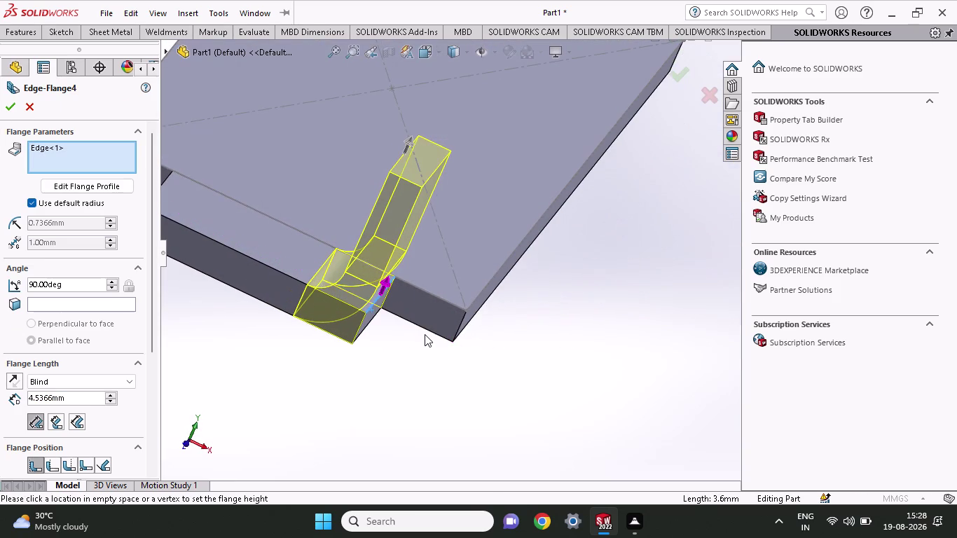
scroll(up, 3)
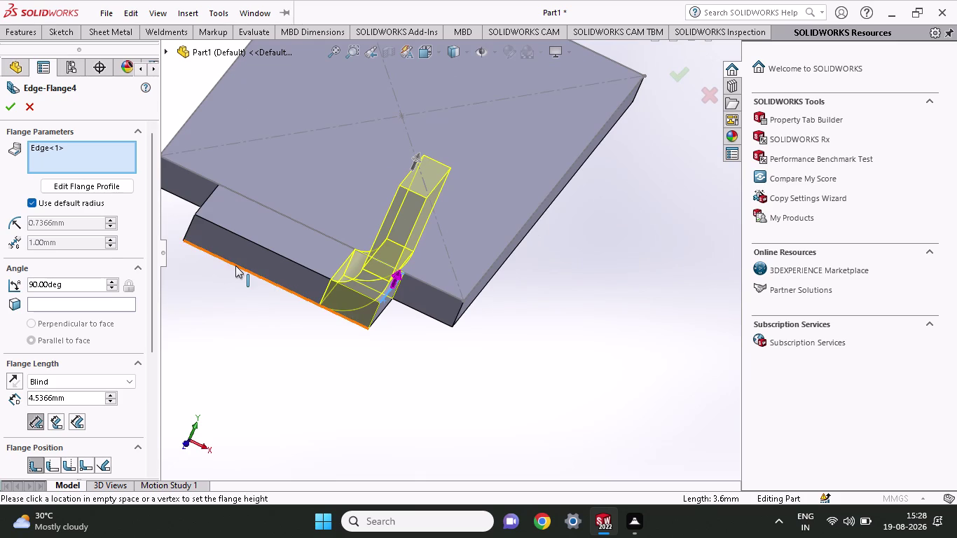
Add the tab's other side edge and check both hook flange previews.
click(211, 194)
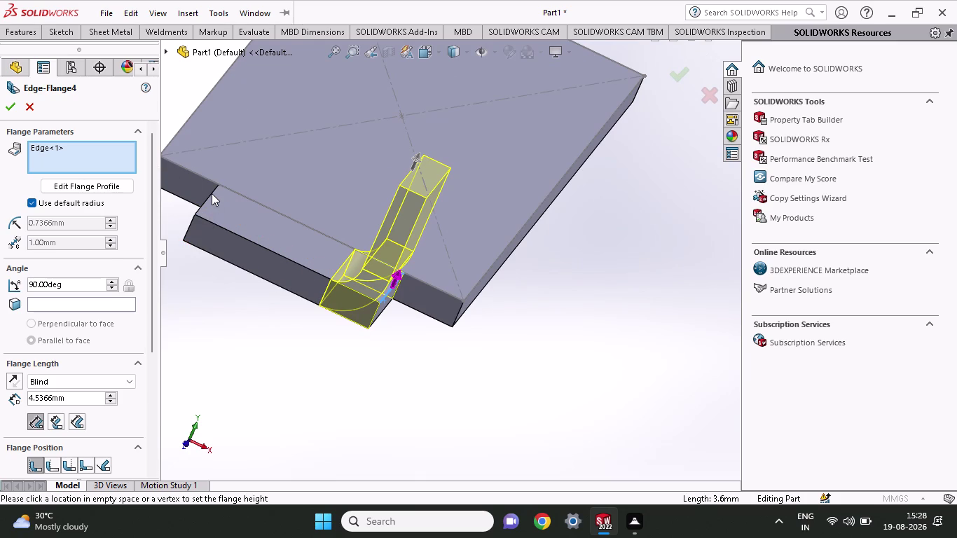
click(205, 198)
click(205, 205)
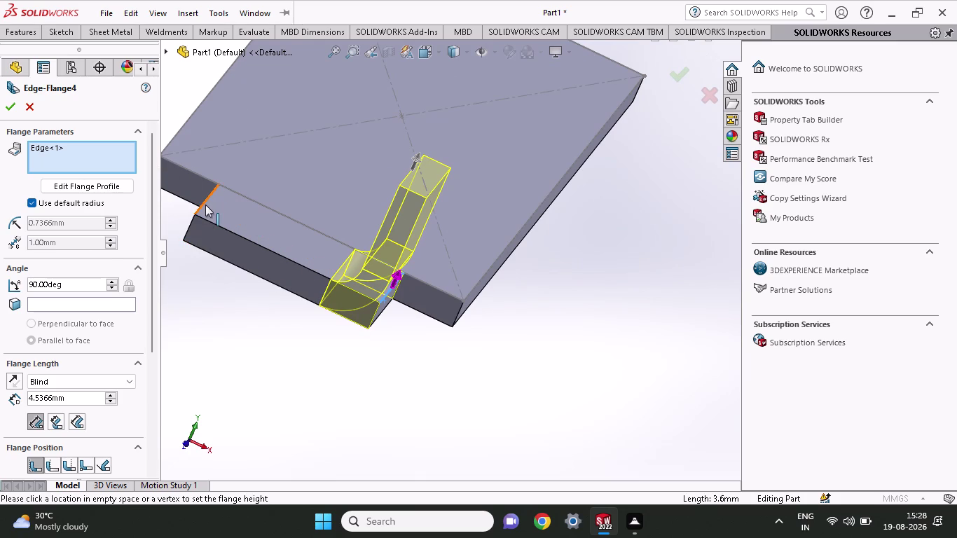
click(209, 198)
click(209, 199)
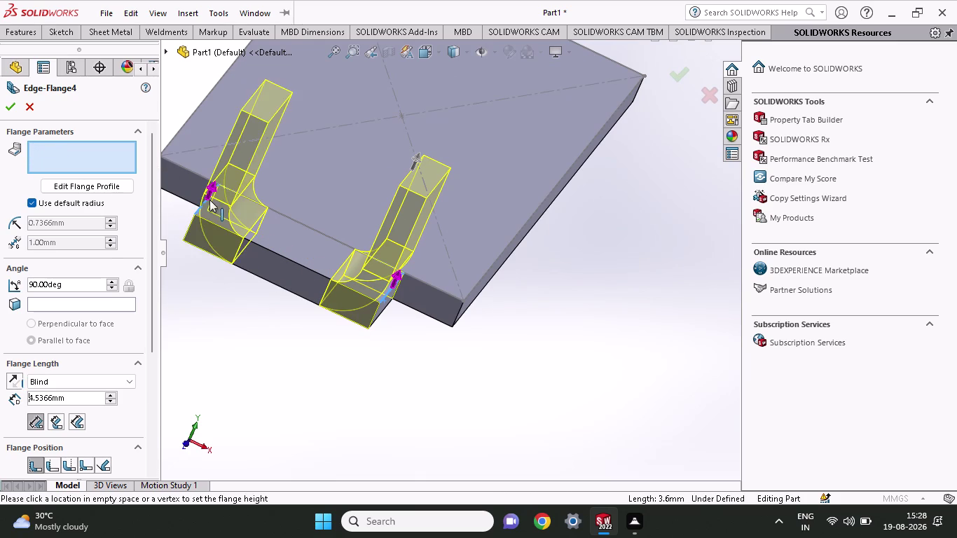
scroll(up, 3)
middle_drag(183, 251, 199, 271)
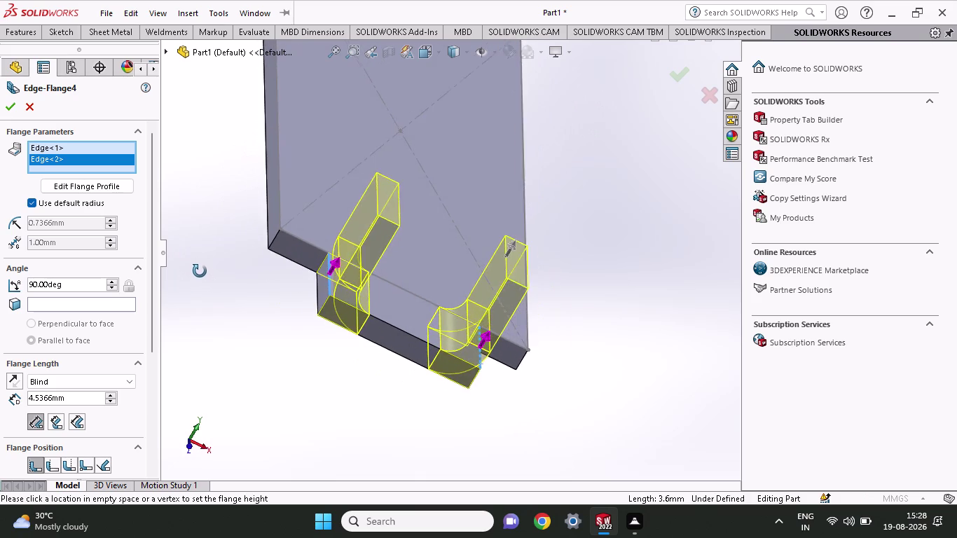
middle_drag(199, 271, 194, 261)
middle_drag(351, 303, 346, 280)
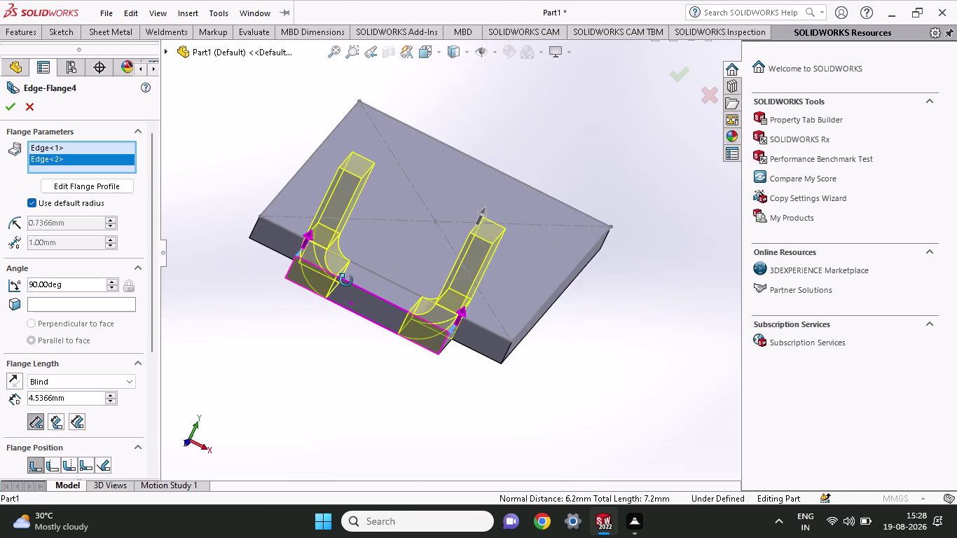
middle_drag(346, 280, 349, 267)
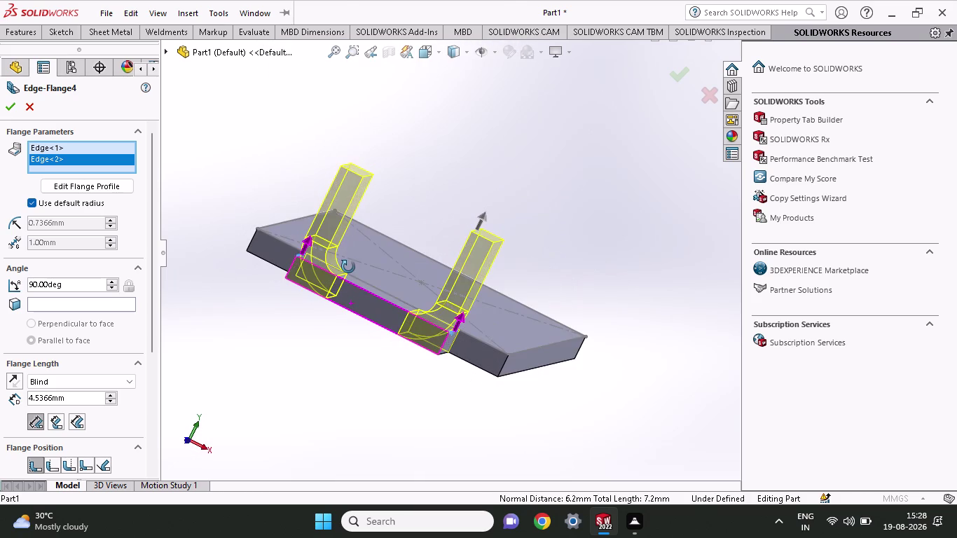
middle_drag(349, 267, 349, 272)
scroll(down, 3)
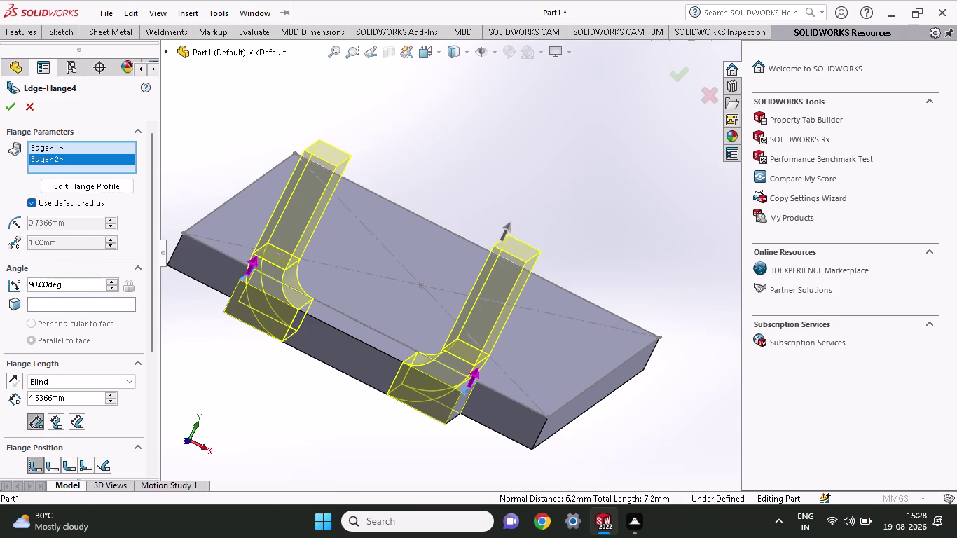
Set the flange length to 3.60 mm and accept Edge-Flange4.
drag(87, 399, 0, 388)
text(3.)
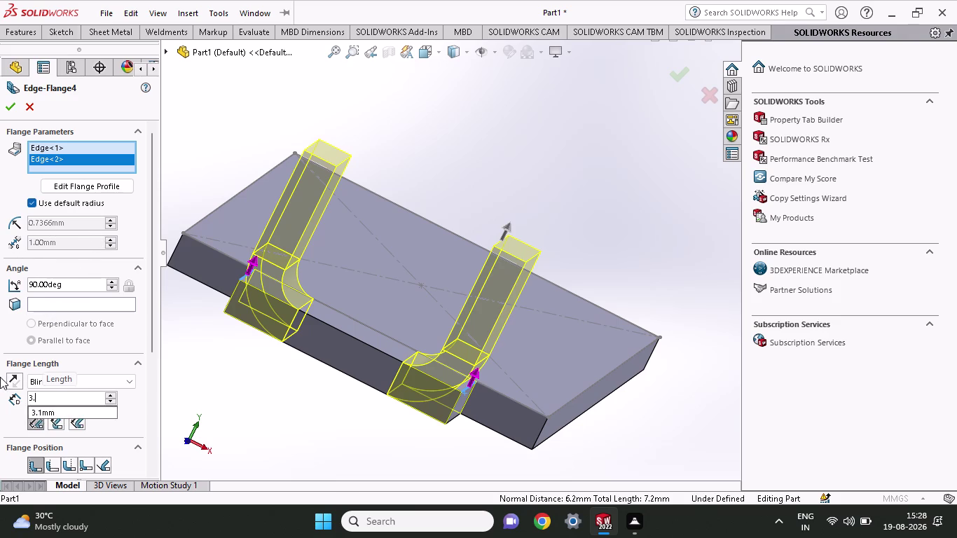
text(60)
key(Return)
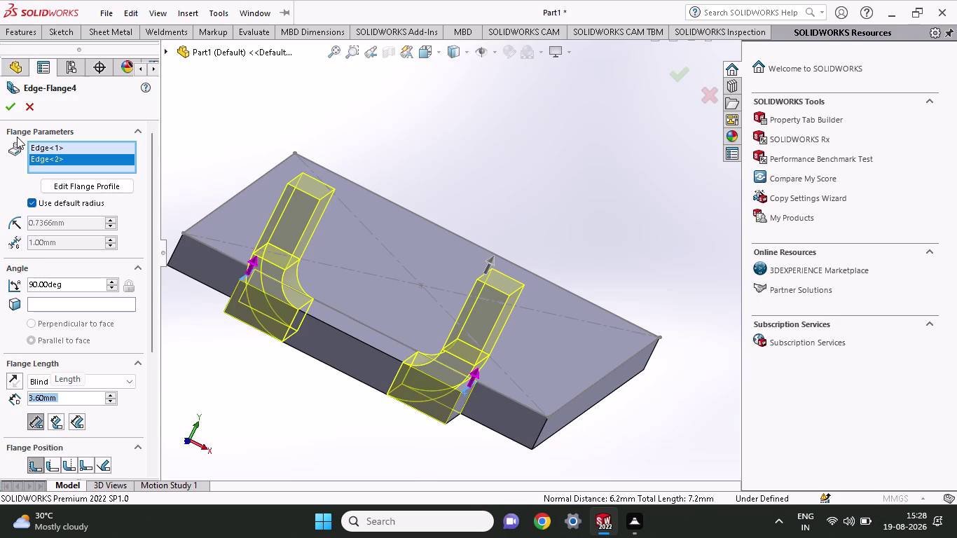
click(10, 96)
click(12, 104)
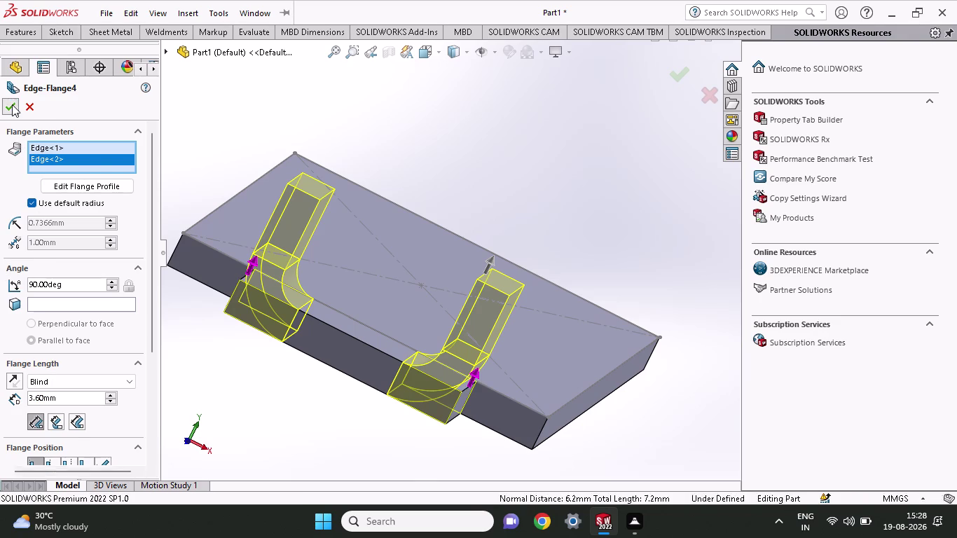
click(281, 429)
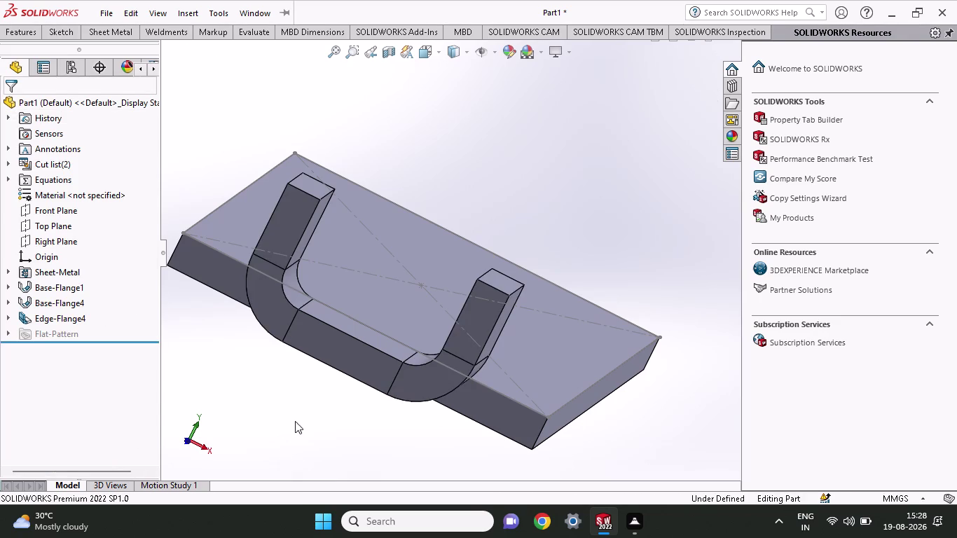
Inspect the finished hooks from several angles, then start Edge-Flange5.
middle_drag(295, 421, 291, 437)
scroll(up, 3)
middle_drag(305, 432, 304, 432)
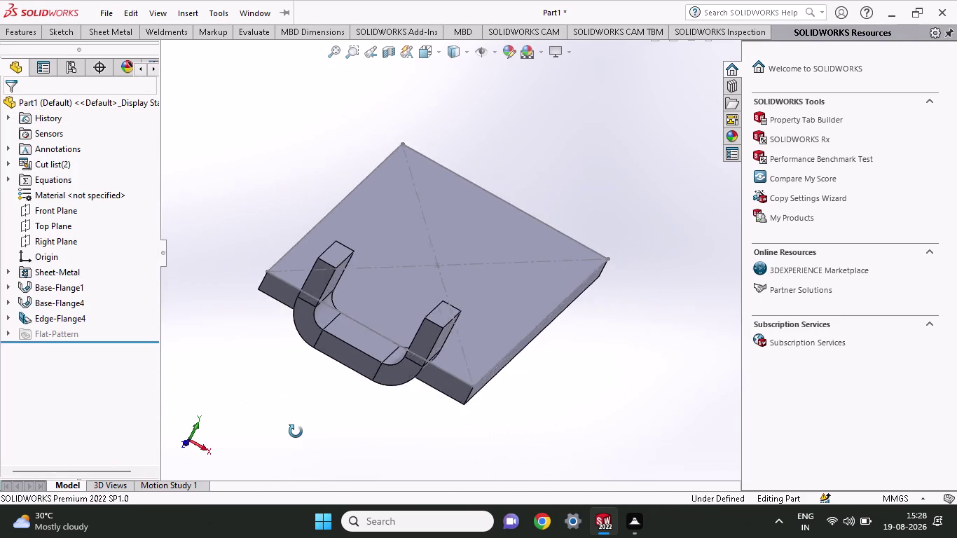
middle_drag(304, 432, 276, 431)
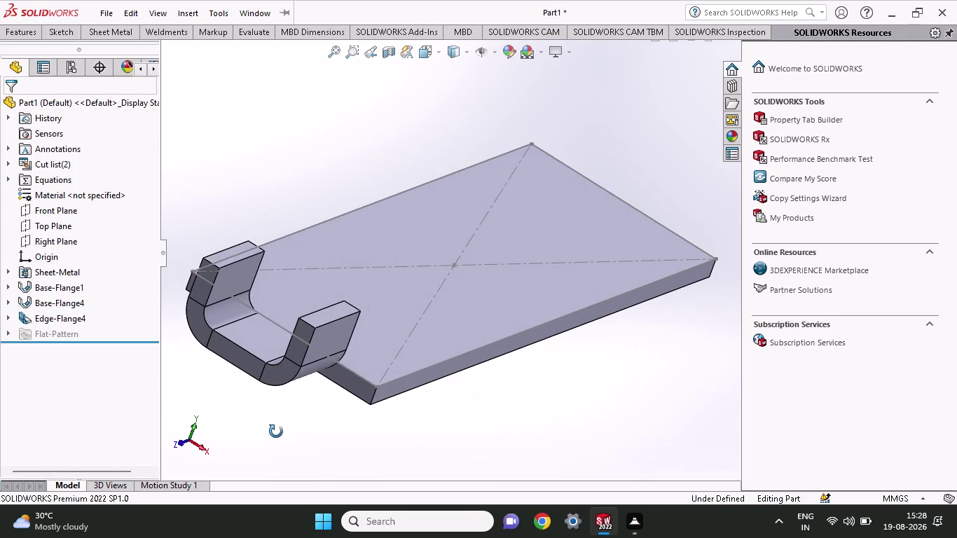
middle_drag(276, 432, 252, 471)
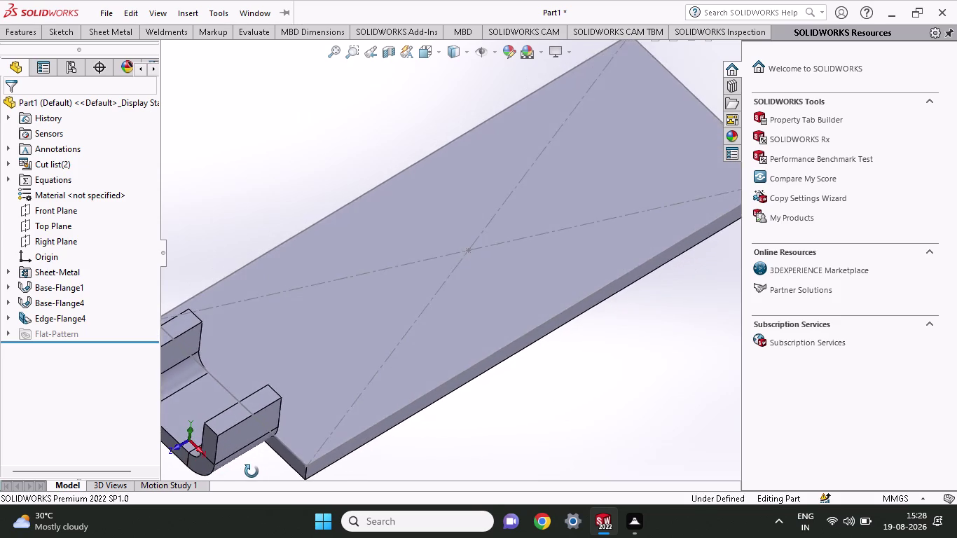
middle_drag(251, 471, 278, 448)
scroll(up, 3)
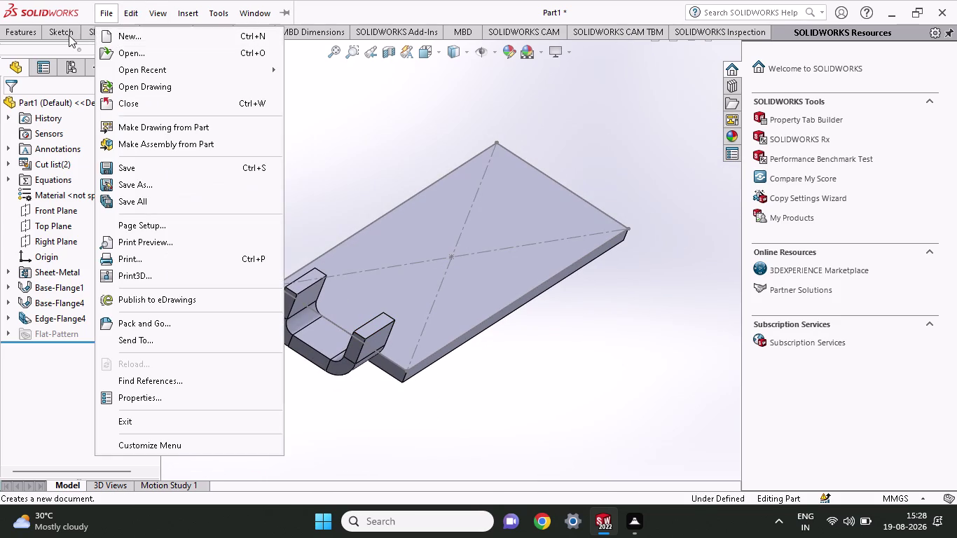
click(89, 34)
click(172, 50)
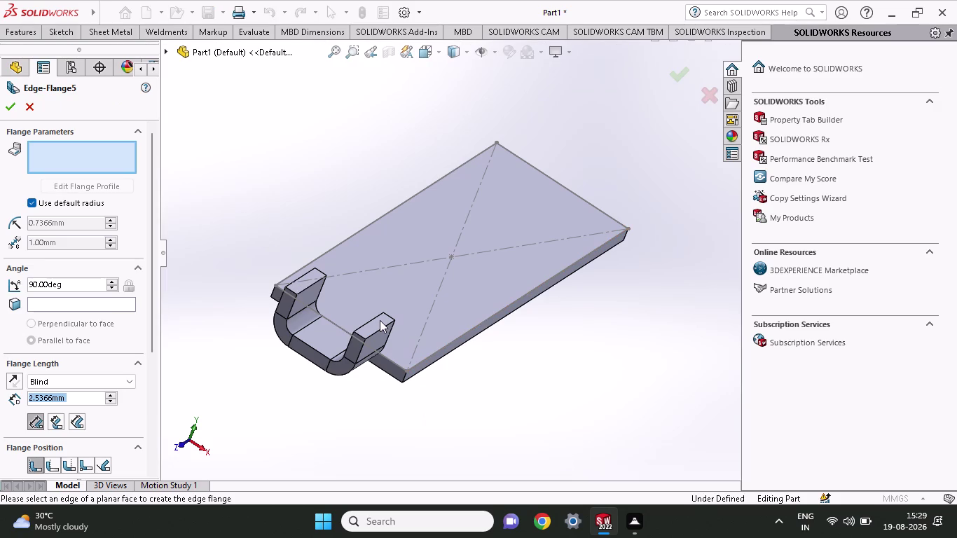
Select the top edges of both hook uprights for the new flange.
click(380, 323)
click(380, 330)
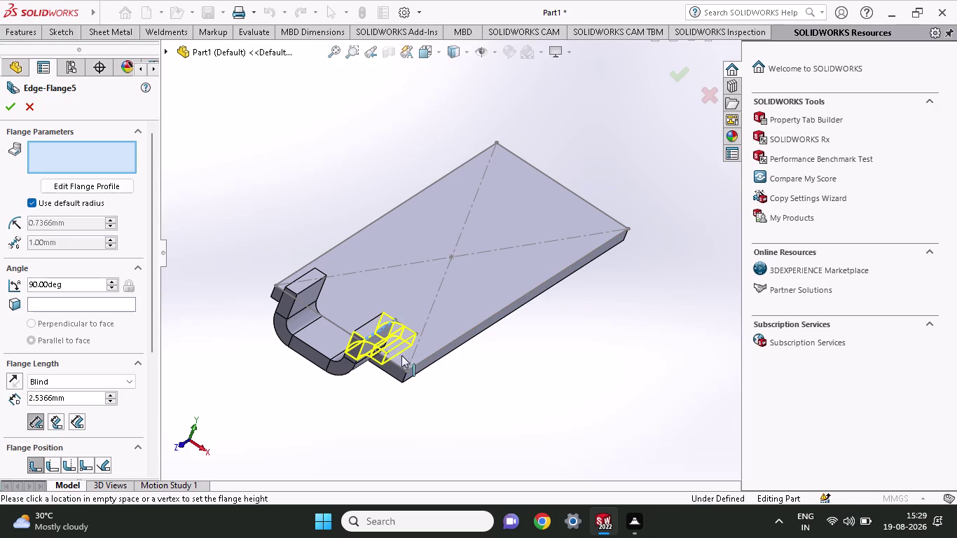
click(427, 384)
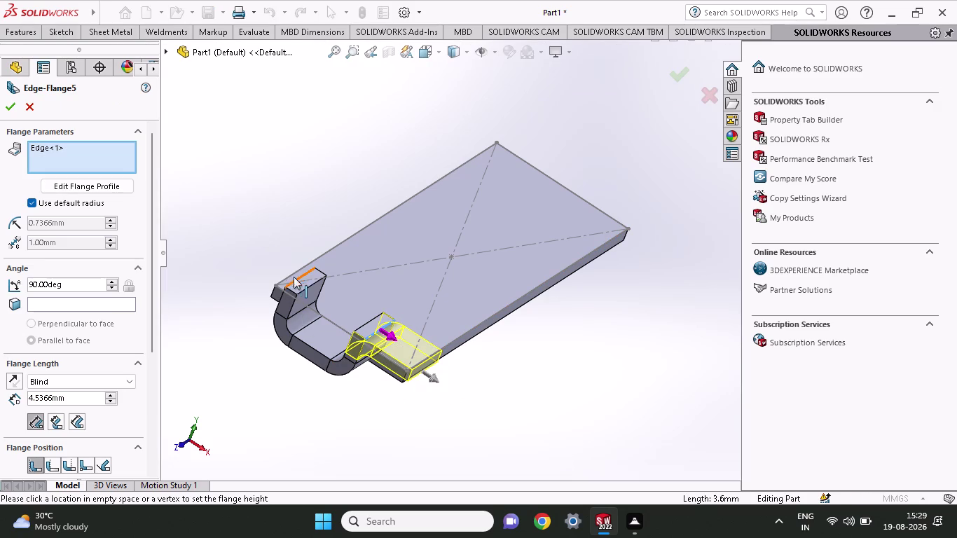
click(300, 279)
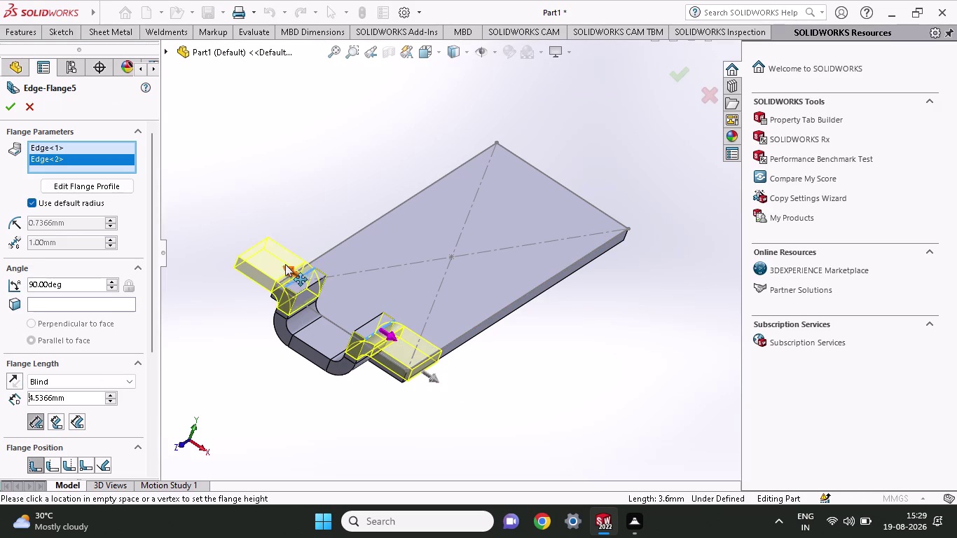
click(279, 262)
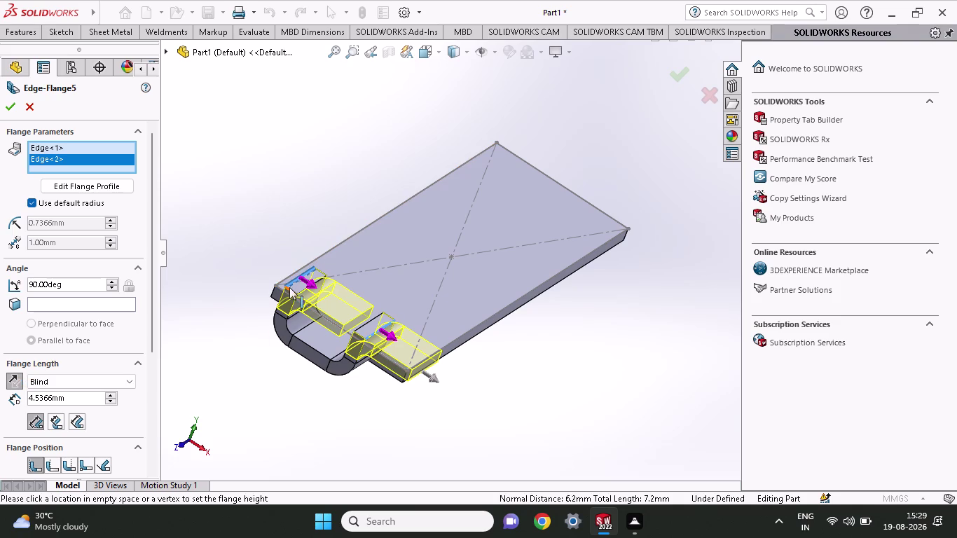
click(312, 284)
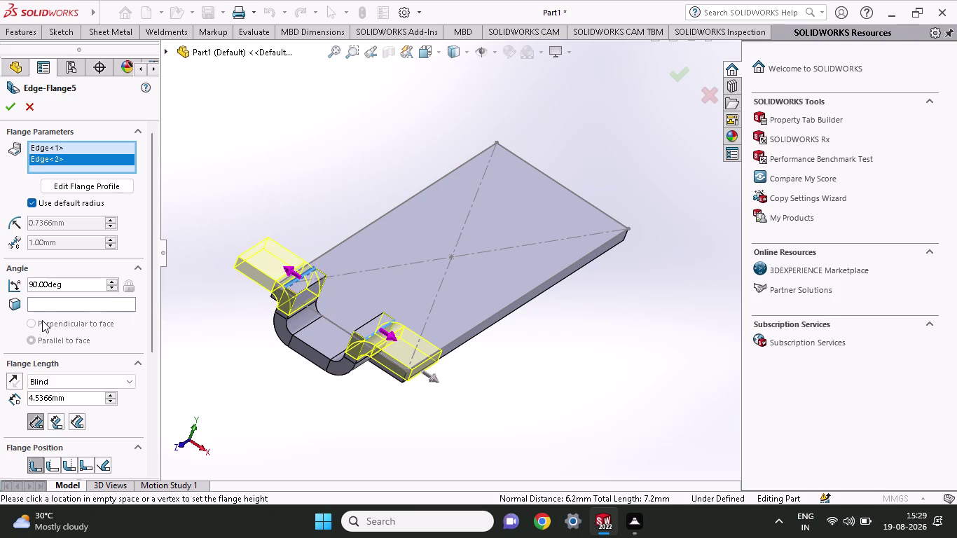
Set the flange length to 3.50 mm and accept Edge-Flange5.
drag(67, 399, 0, 398)
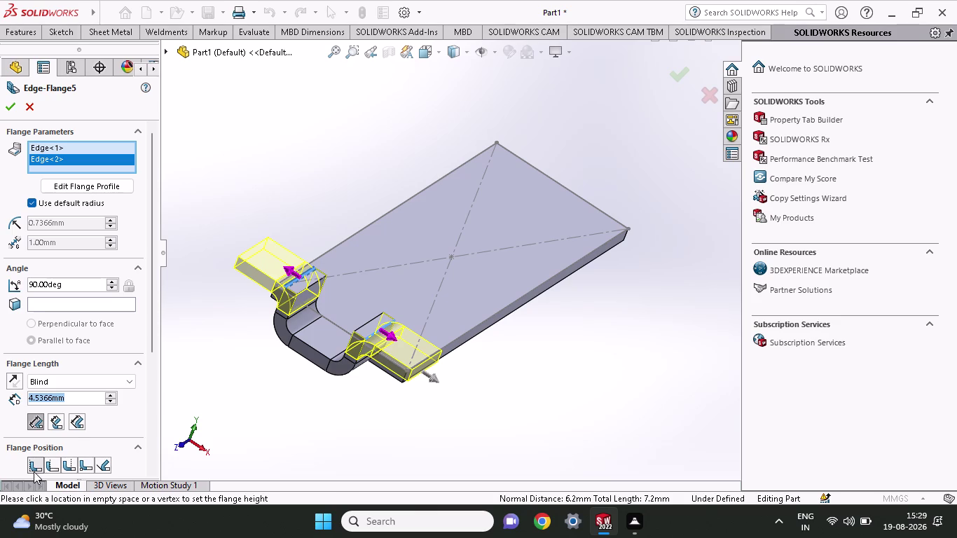
text(3.50)
key(Return)
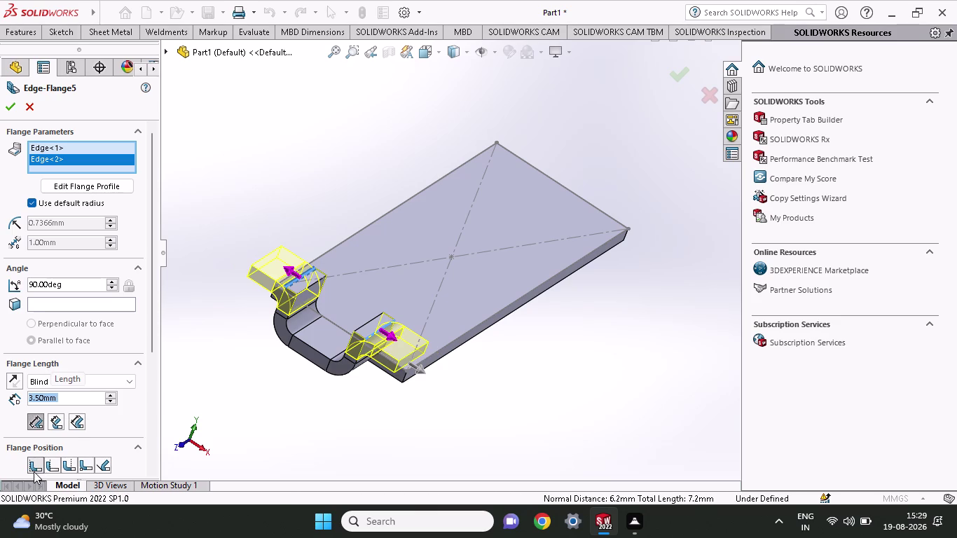
click(9, 108)
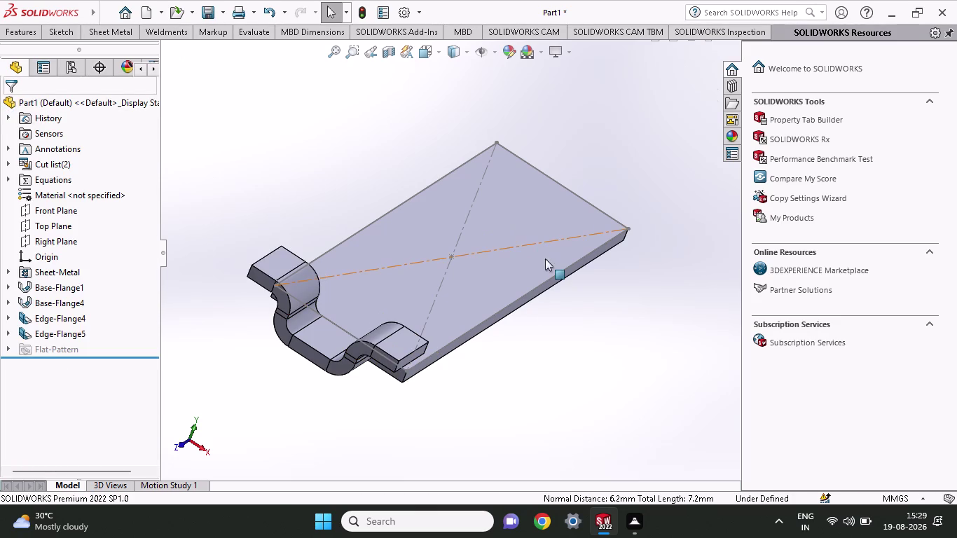
Turn the plate to a top-down view and start Edge-Flange6 on its far-end edge.
middle_drag(510, 391, 553, 408)
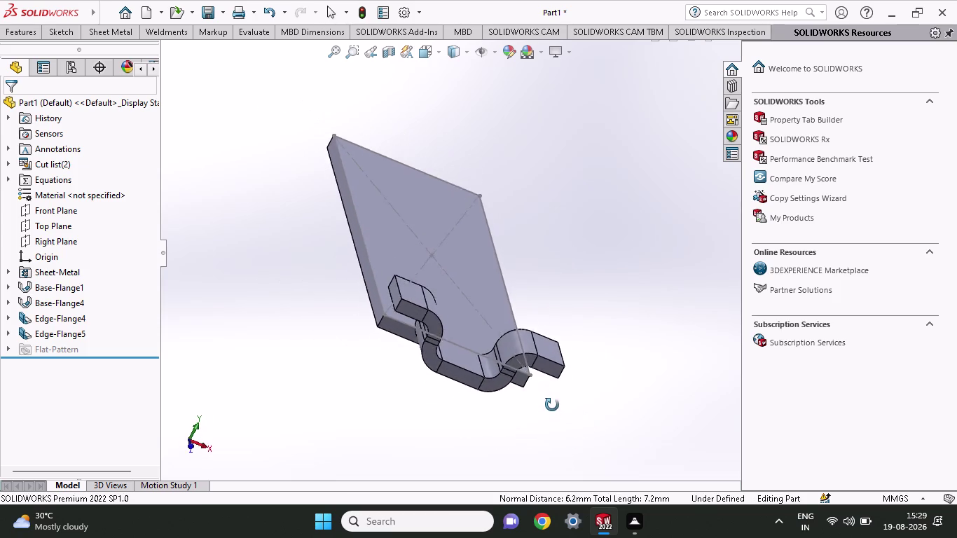
middle_drag(553, 408, 468, 436)
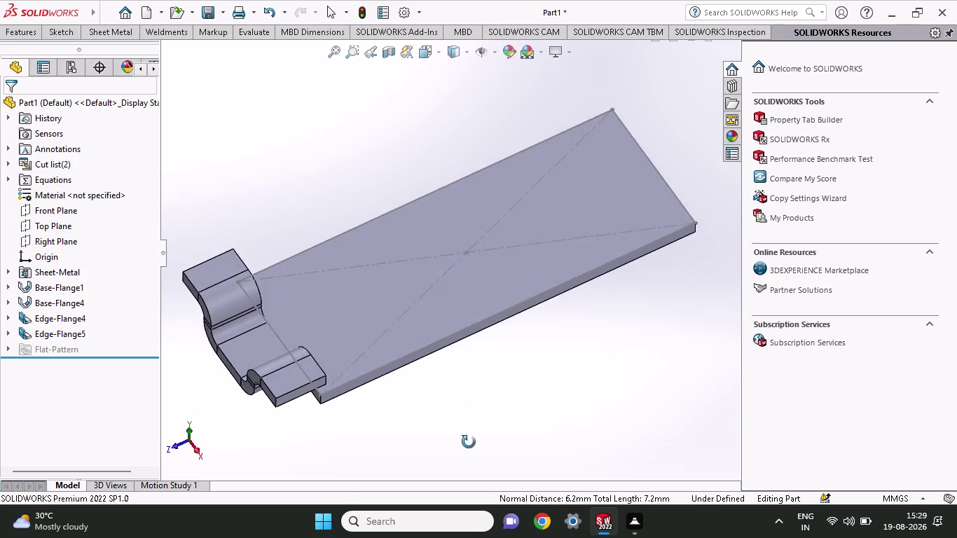
middle_drag(468, 436, 450, 405)
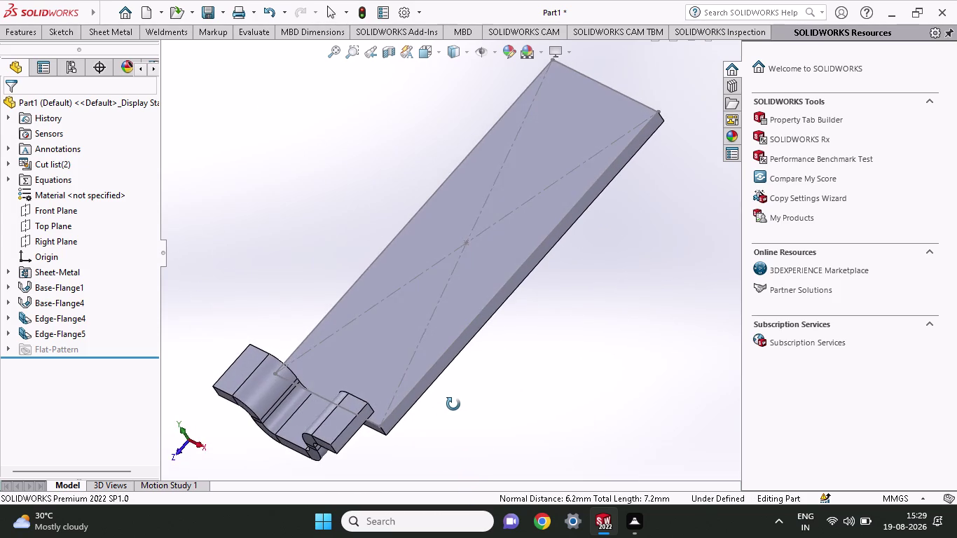
middle_drag(450, 404, 454, 404)
middle_drag(453, 405, 397, 428)
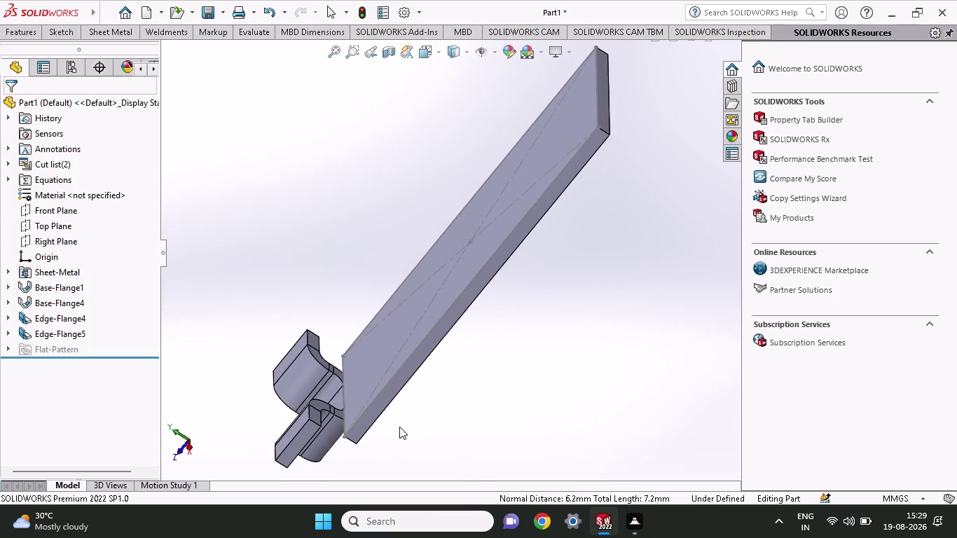
scroll(up, 3)
middle_drag(560, 183, 617, 239)
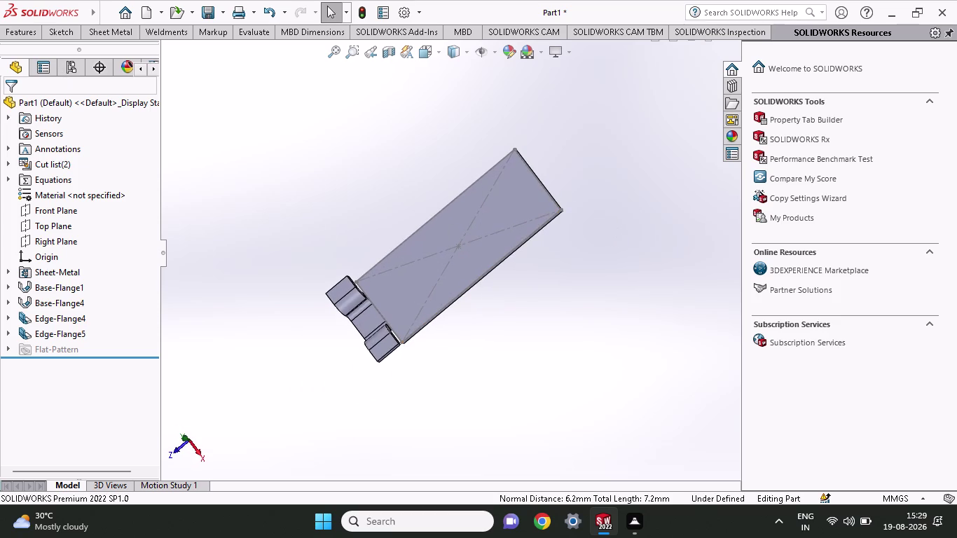
click(124, 34)
click(159, 51)
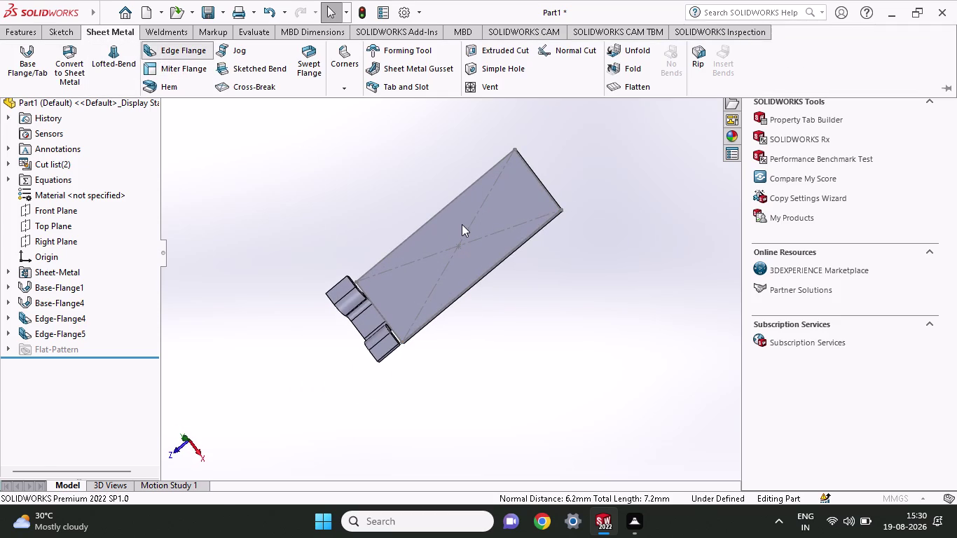
click(542, 185)
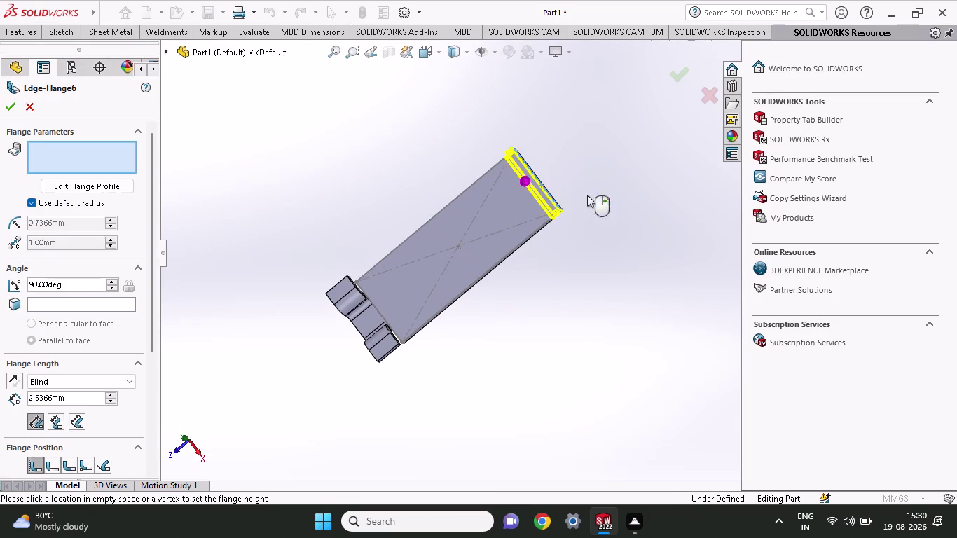
Give Edge-Flange6 a 10.92 mm length at 90° on the far edge and accept it.
middle_drag(587, 212, 532, 150)
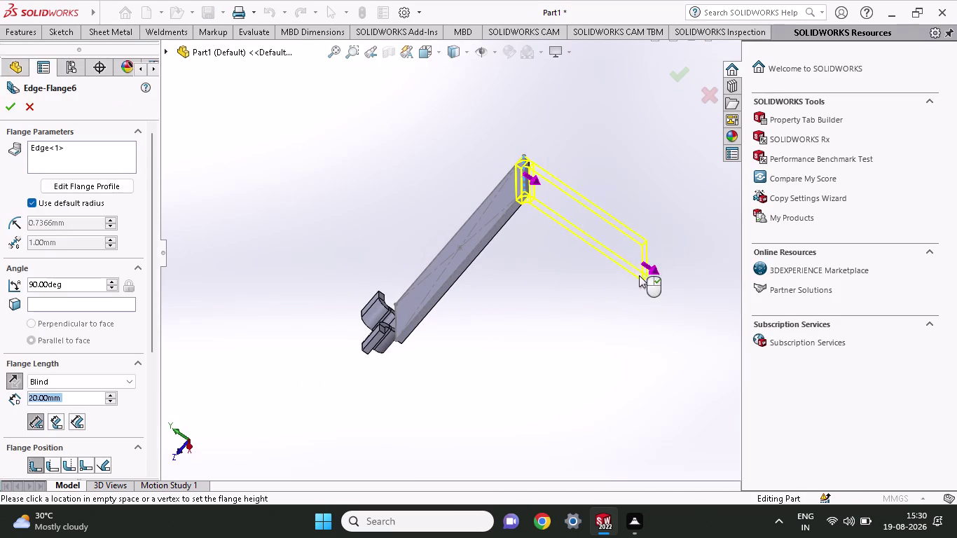
click(393, 133)
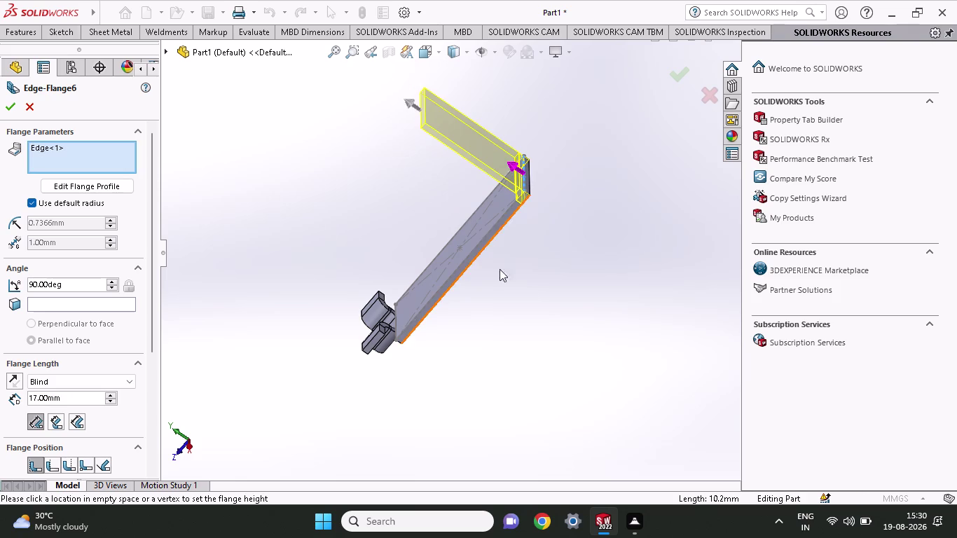
middle_drag(511, 274, 571, 182)
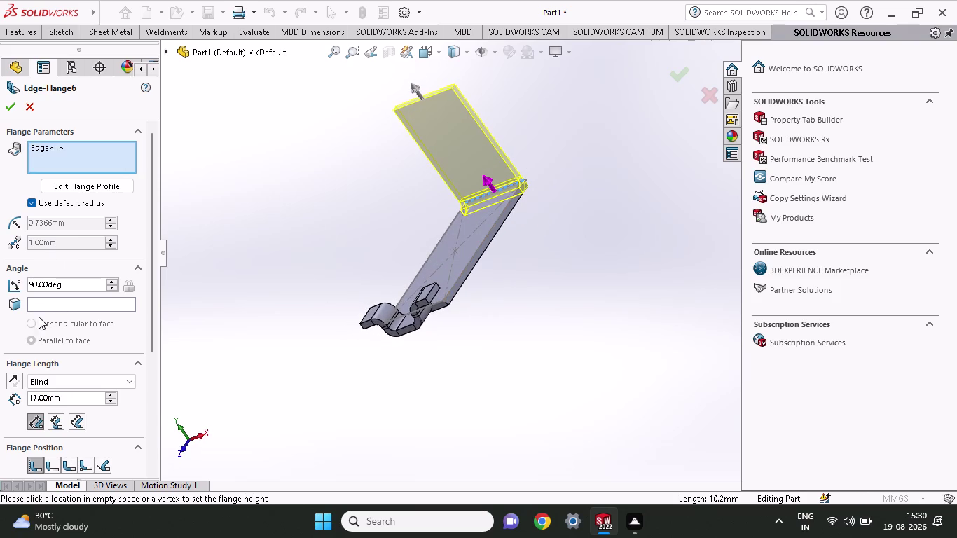
click(62, 391)
drag(62, 397, 0, 397)
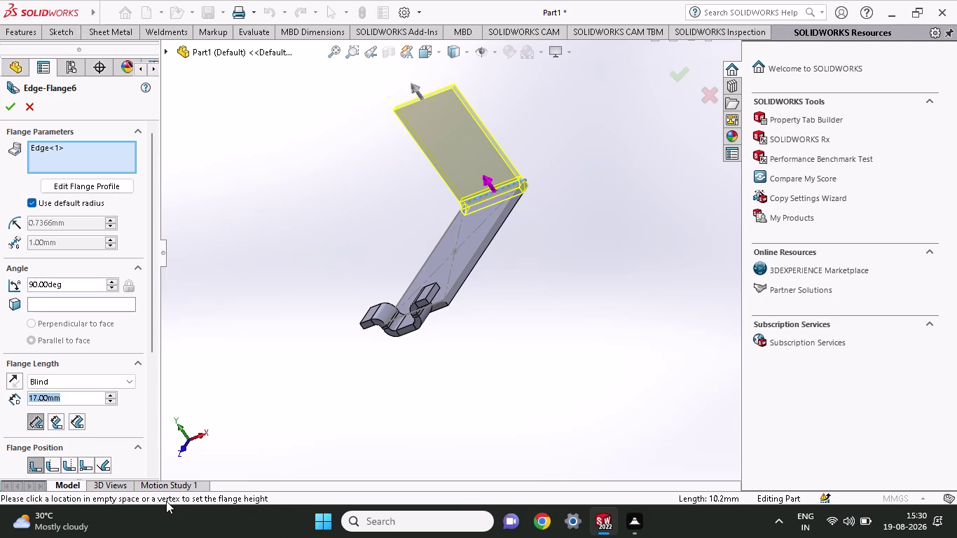
text(10.)
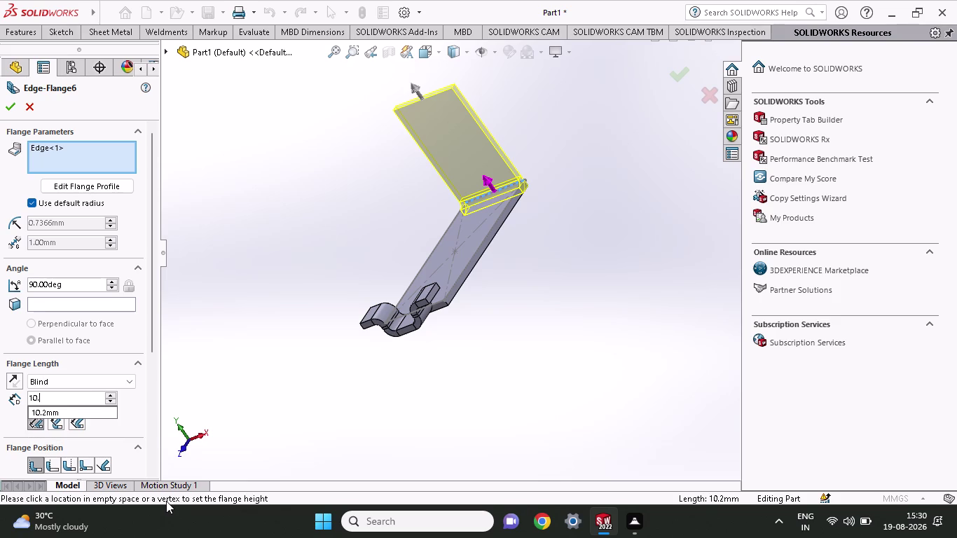
key(9)
key(2)
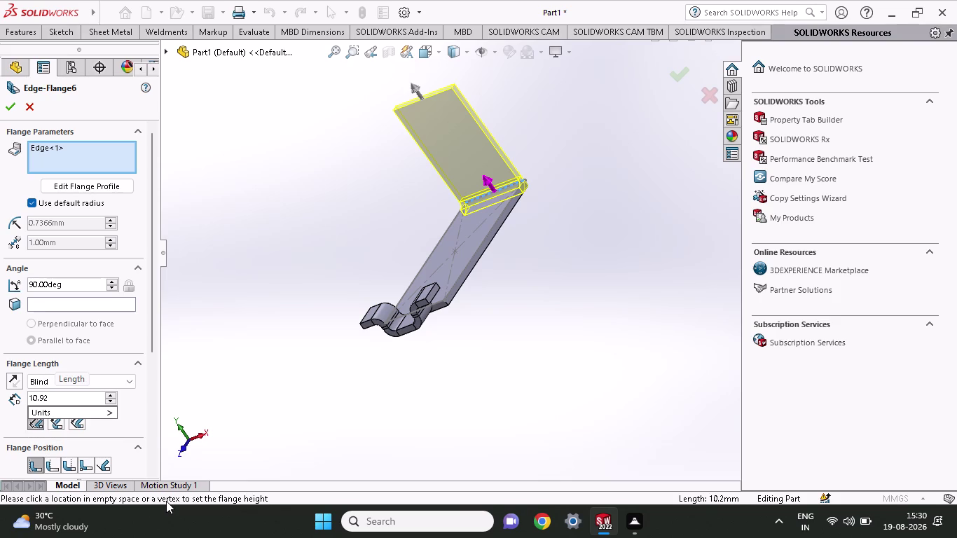
key(Return)
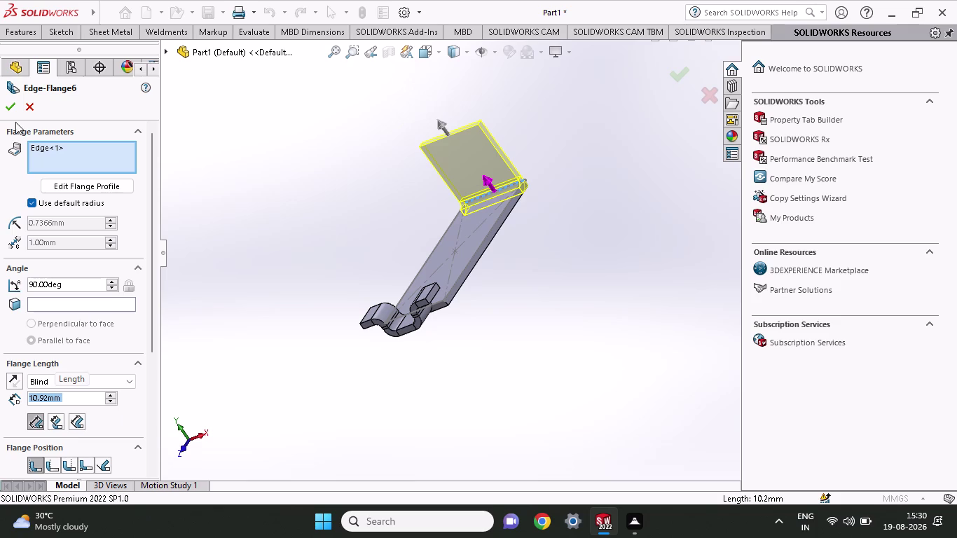
click(14, 104)
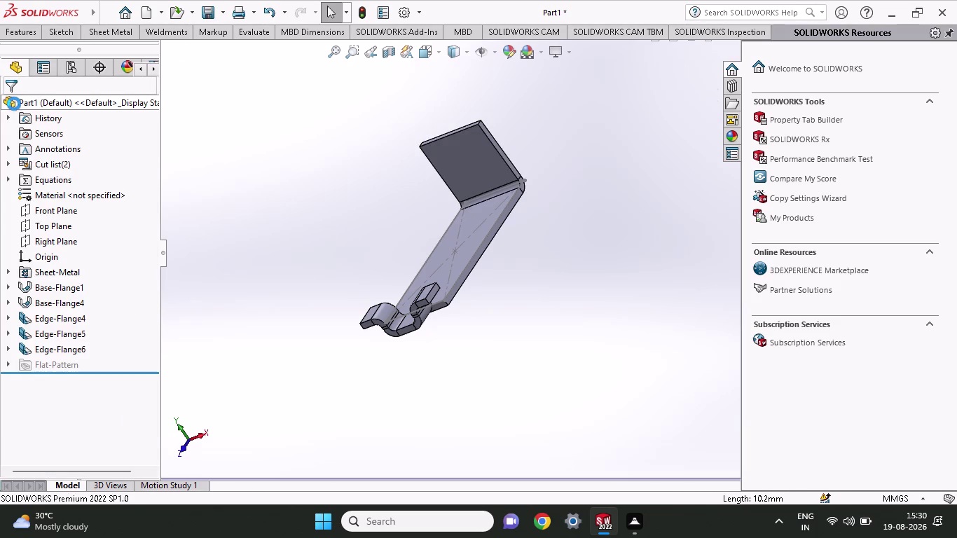
Orbit around the bent plate from several sides, then select its flat base face.
middle_drag(356, 207, 432, 246)
scroll(up, 3)
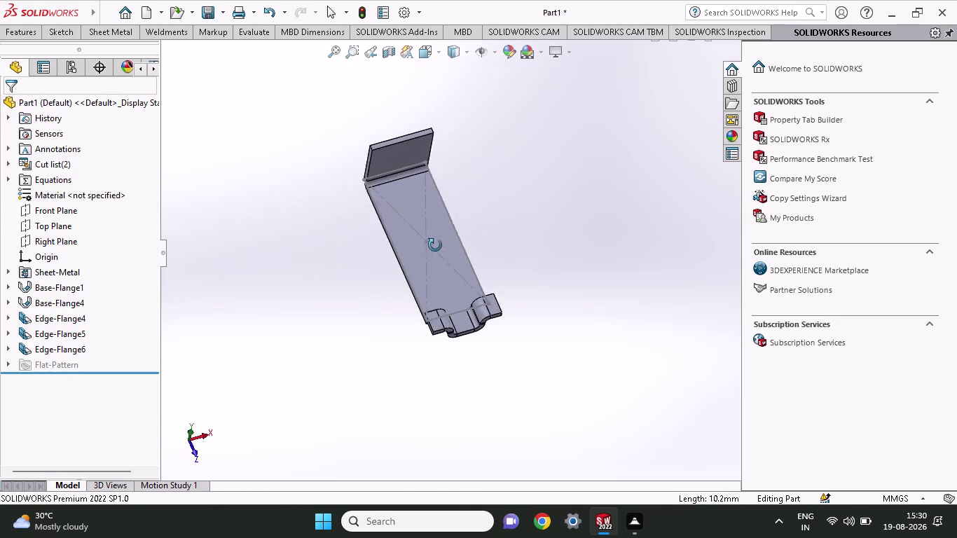
middle_drag(432, 246, 440, 221)
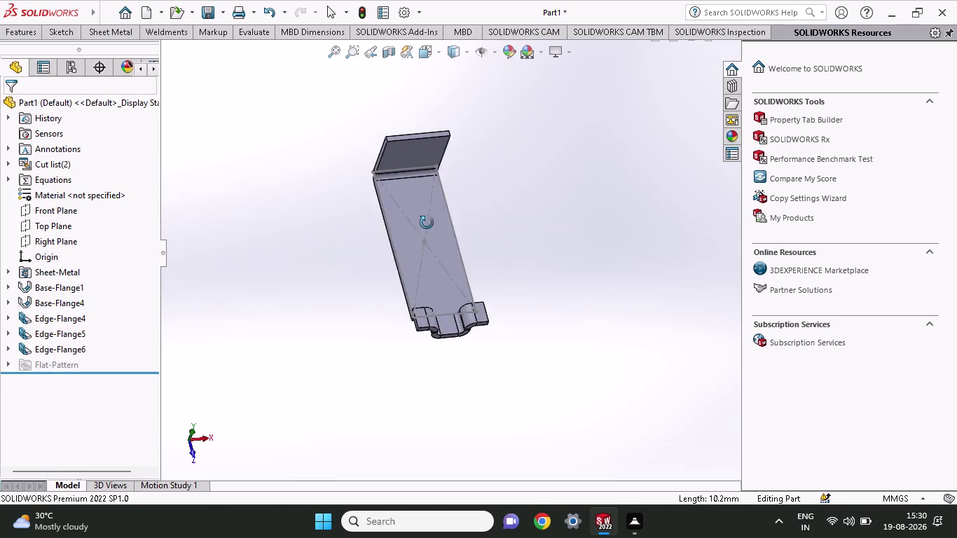
middle_drag(439, 221, 411, 154)
middle_drag(421, 152, 439, 143)
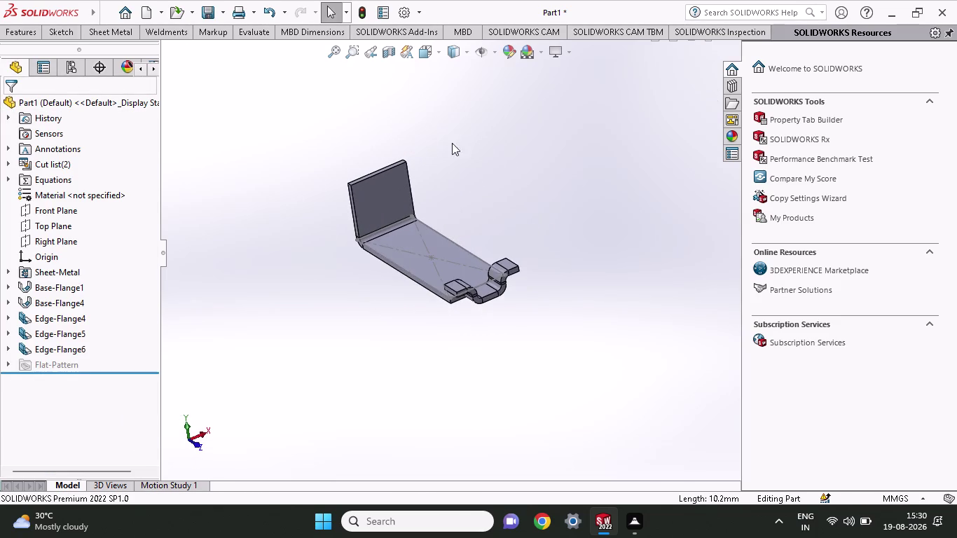
middle_drag(459, 143, 465, 161)
scroll(down, 3)
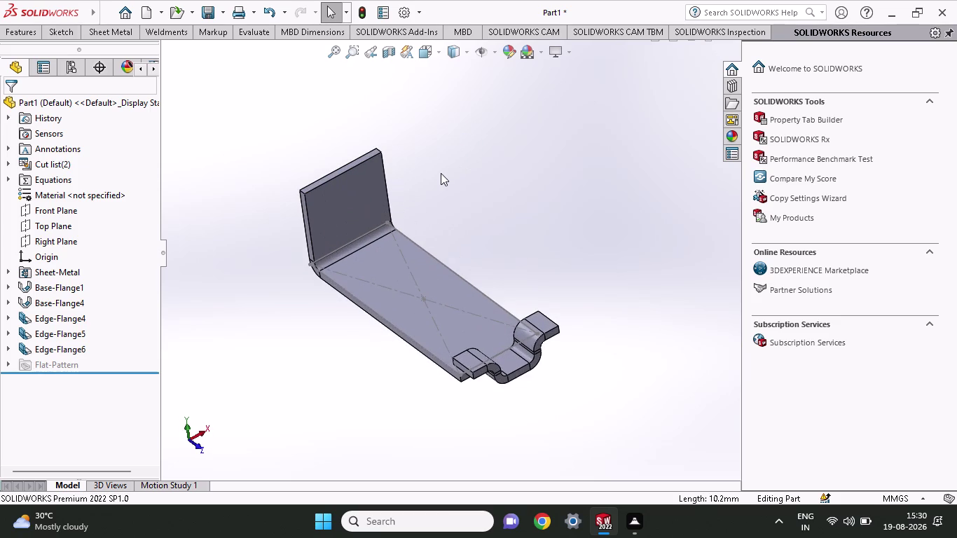
middle_drag(431, 161, 422, 100)
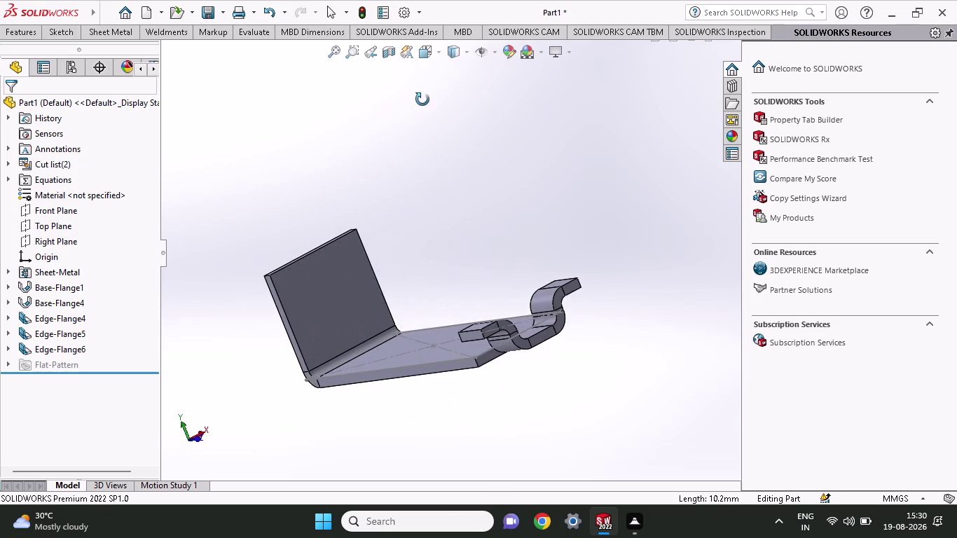
middle_drag(422, 100, 418, 100)
middle_drag(396, 107, 364, 215)
scroll(up, 3)
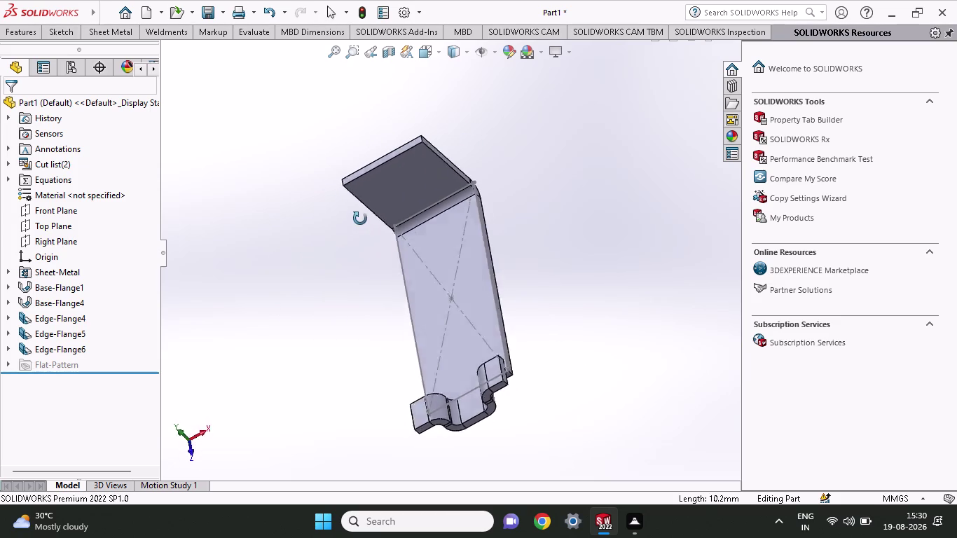
middle_drag(364, 215, 462, 388)
middle_drag(425, 232, 367, 82)
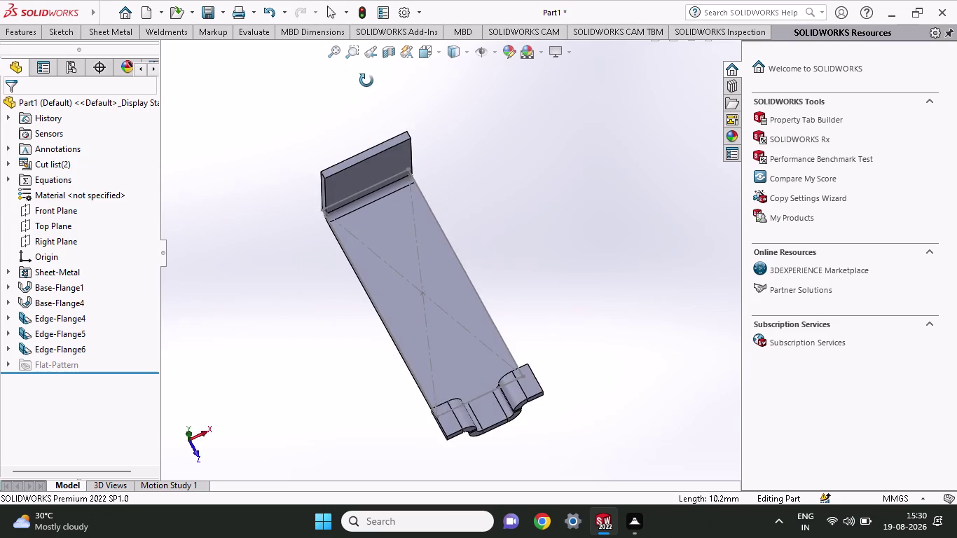
middle_drag(366, 82, 336, 103)
scroll(up, 3)
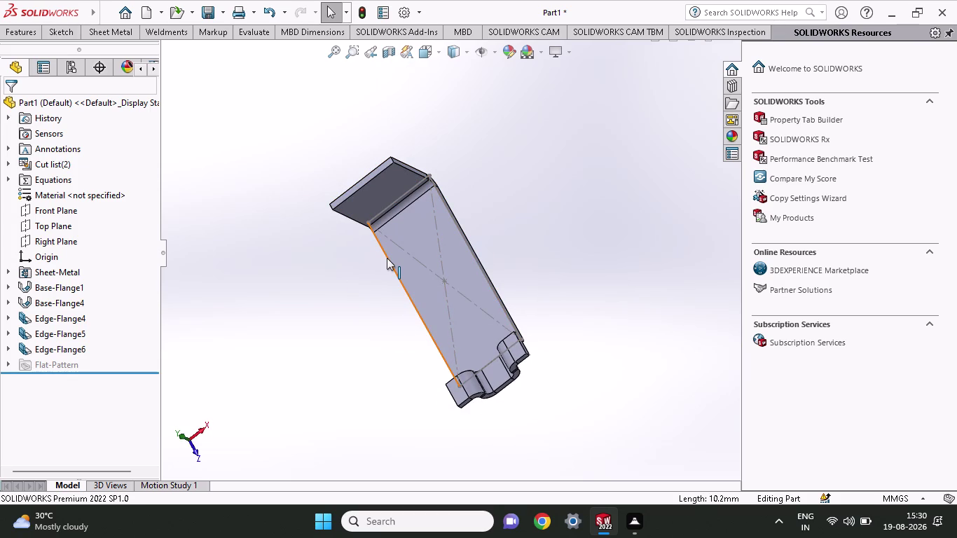
click(458, 301)
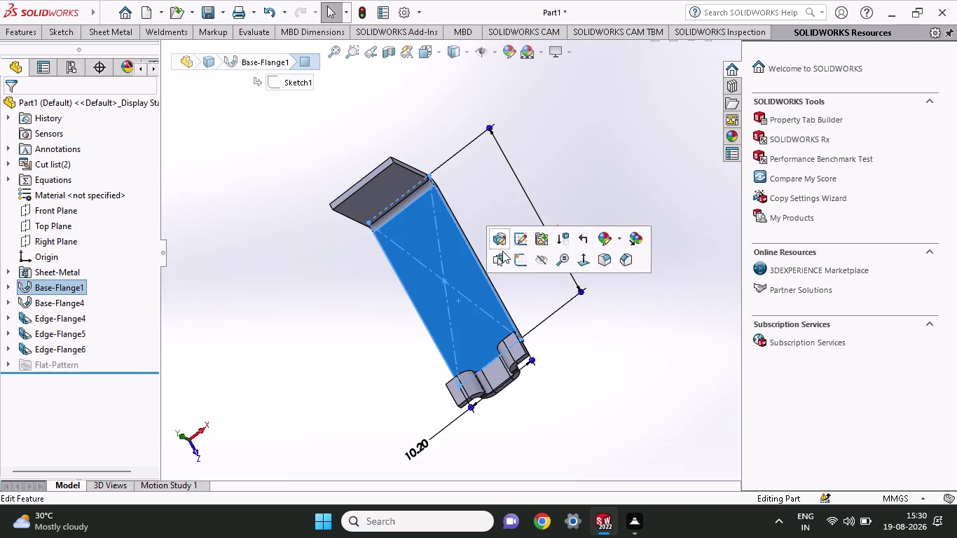
Open Sketch57 on the base face with a small corner rectangle at its top-left corner.
click(514, 260)
click(61, 32)
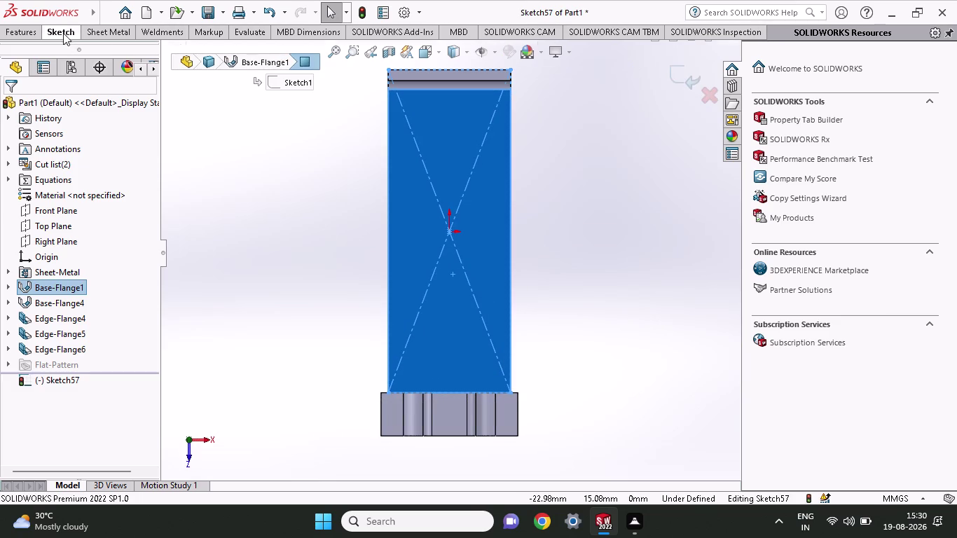
click(91, 66)
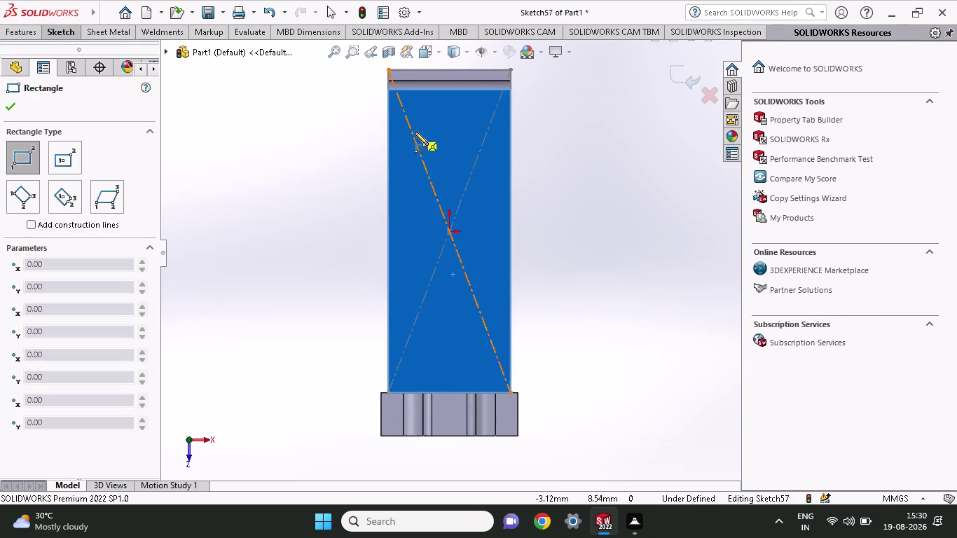
click(387, 88)
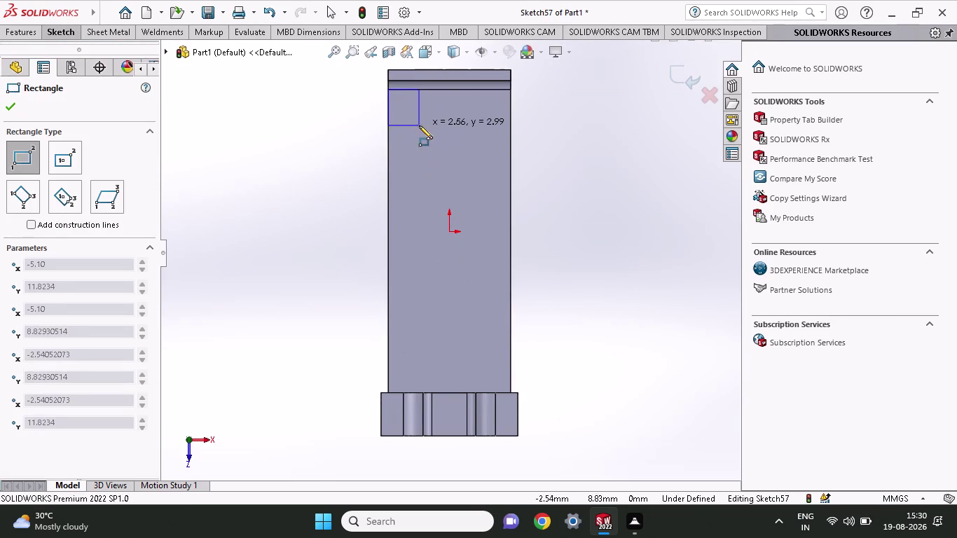
click(425, 122)
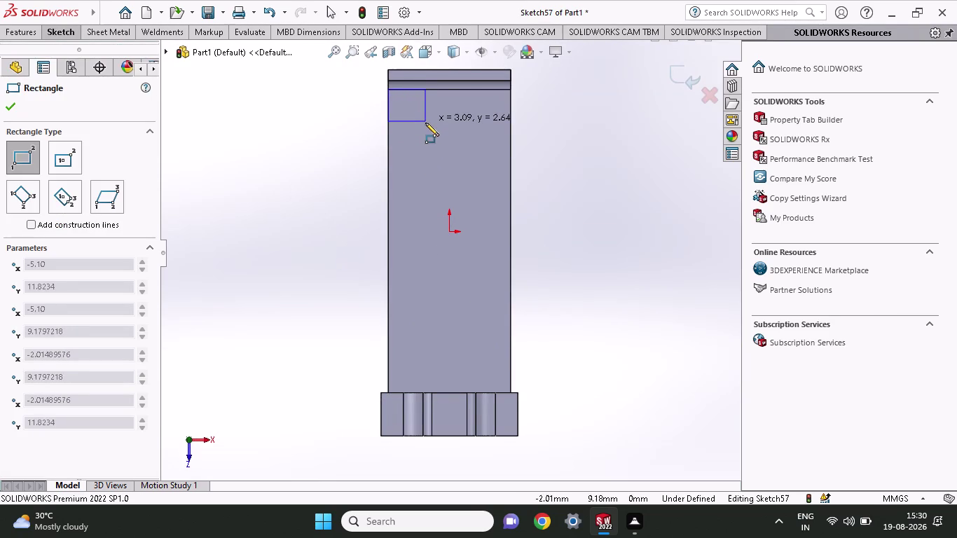
click(54, 37)
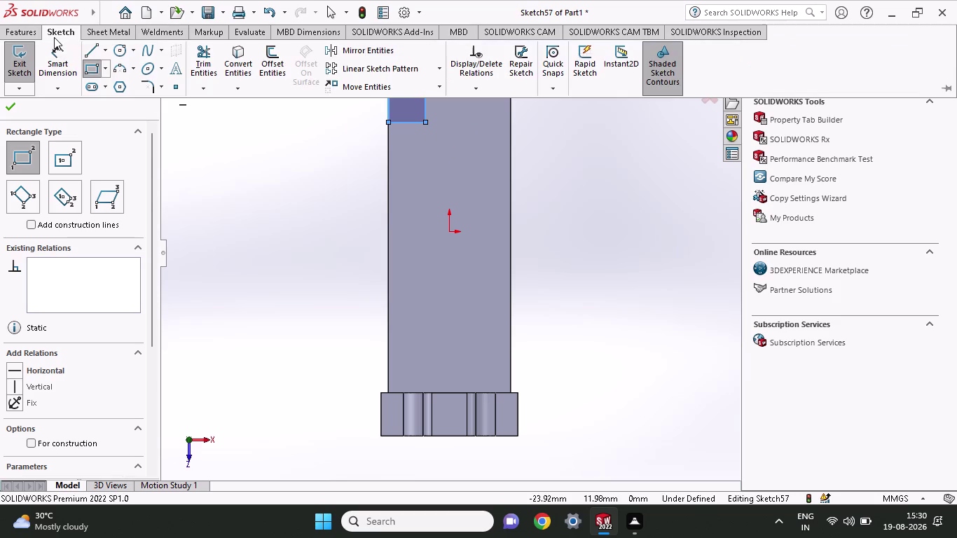
click(64, 66)
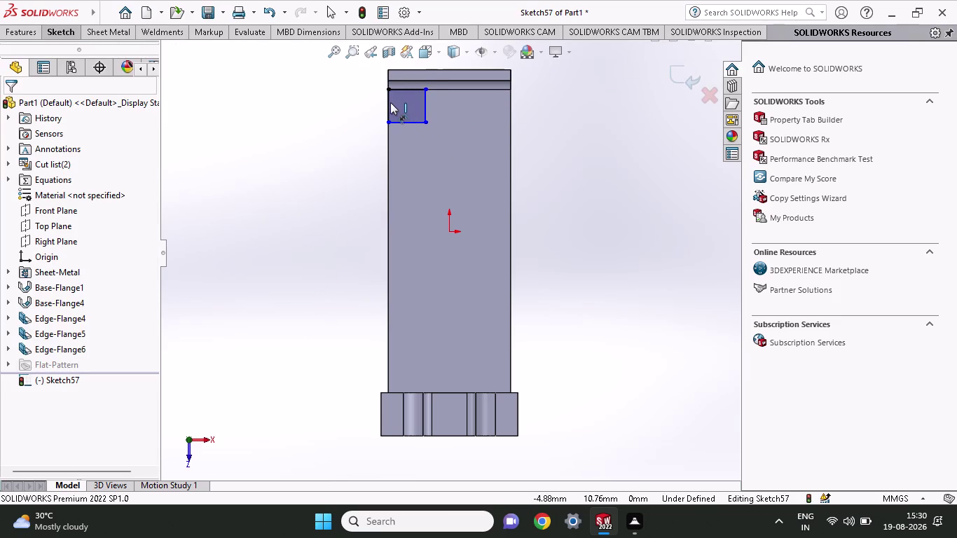
Dimension the rectangle's left side to a 1.92 mm height.
click(390, 102)
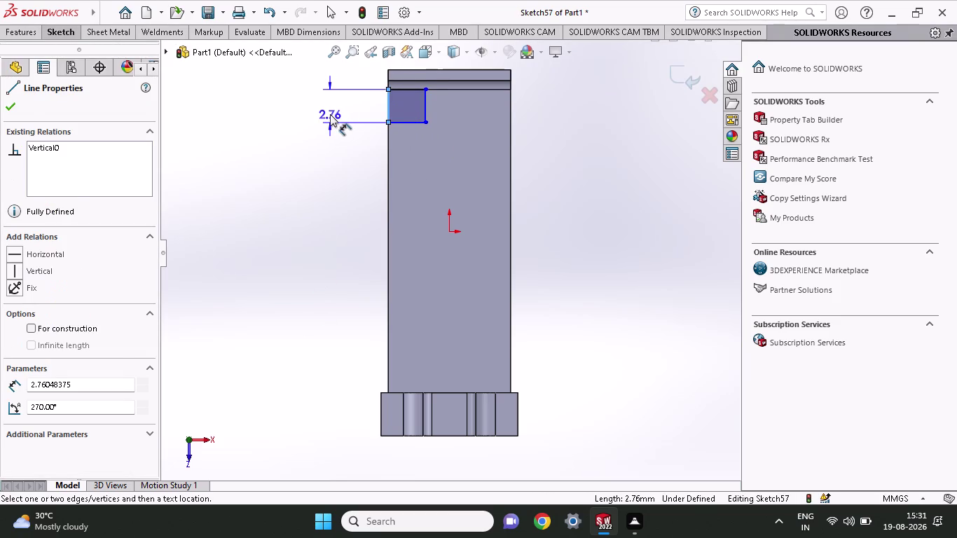
click(330, 114)
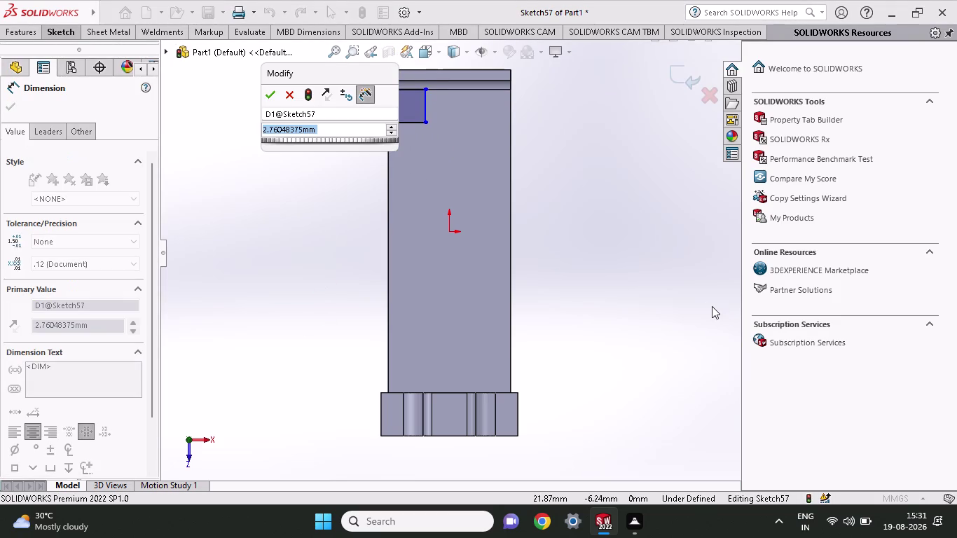
text(1.)
text(9)
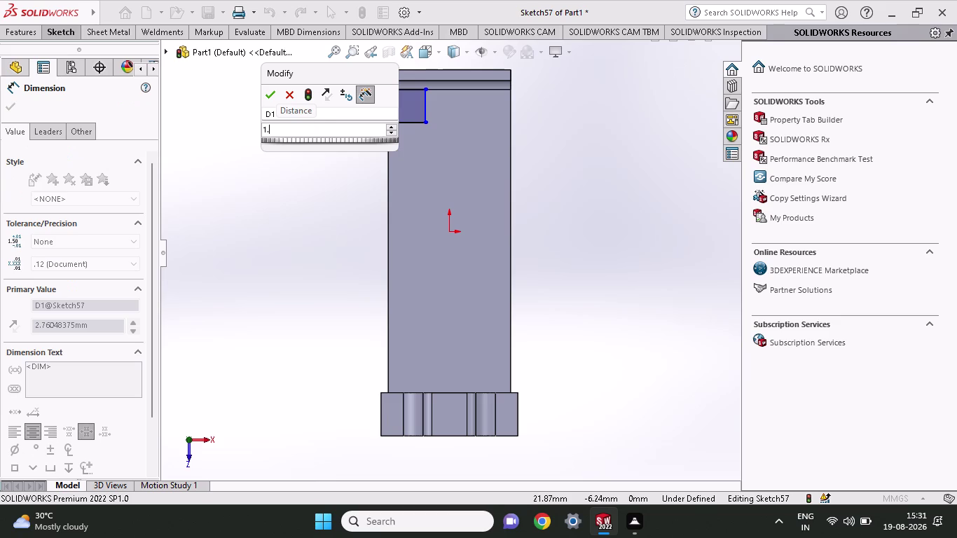
text(2)
key(Return)
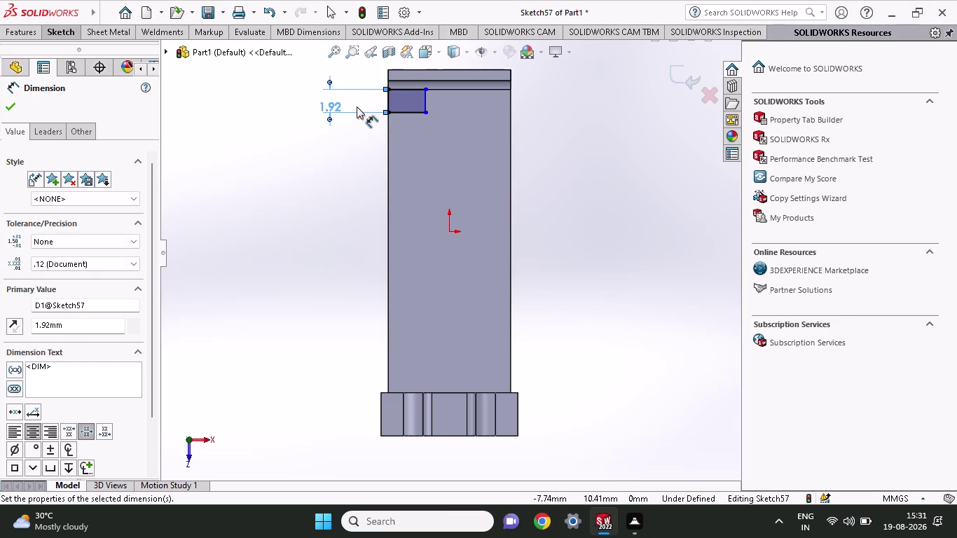
Dimension the rectangle's width from the face's left edge as 10.20 - 6.20.
click(410, 113)
click(324, 176)
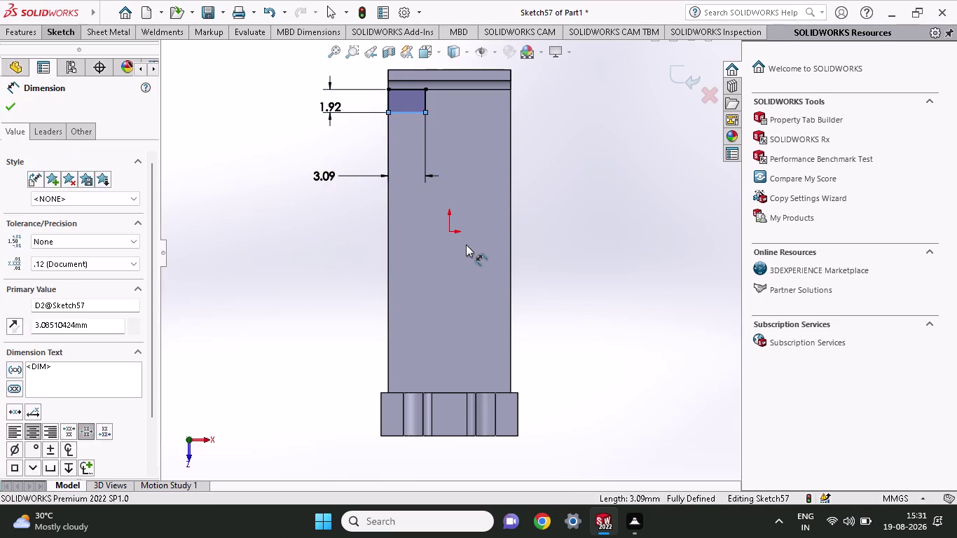
key(6)
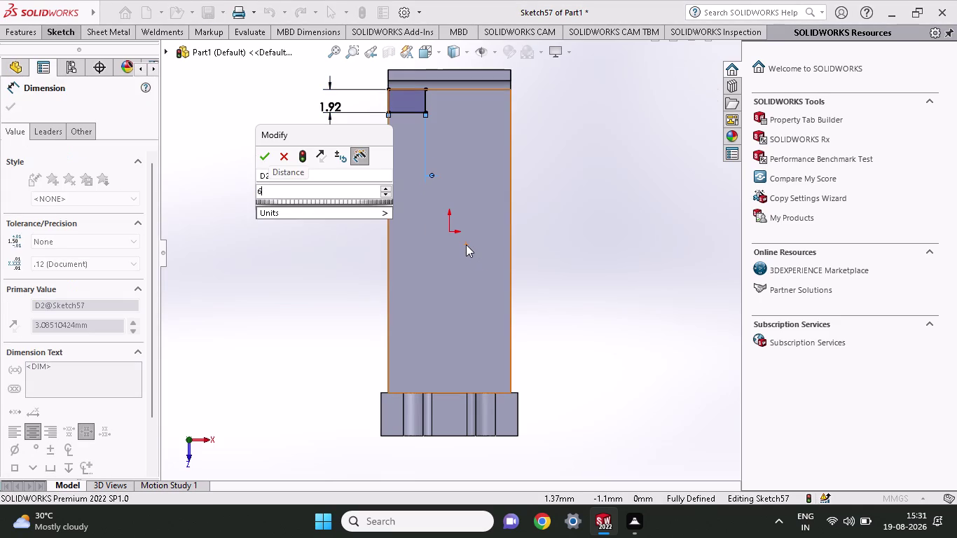
key(BackSpace)
text(1)
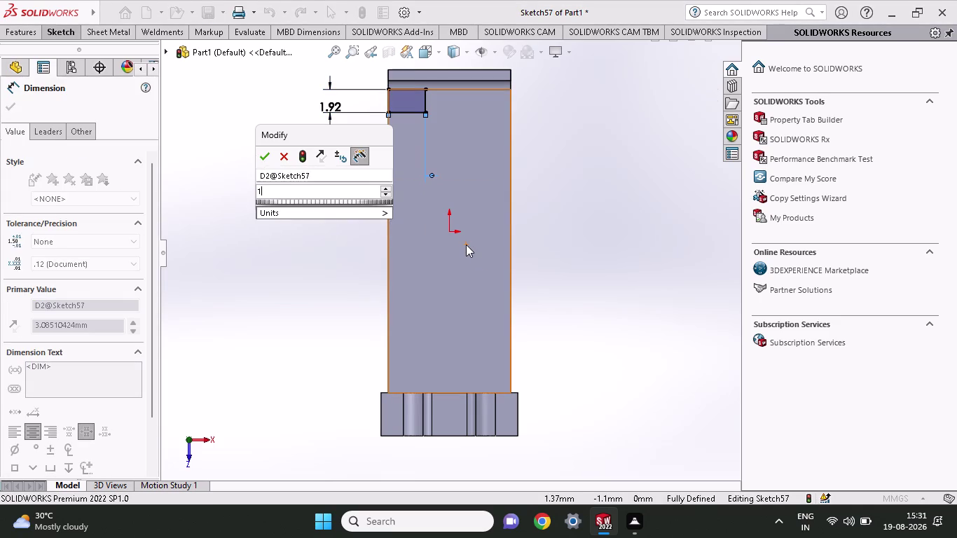
text(0.20)
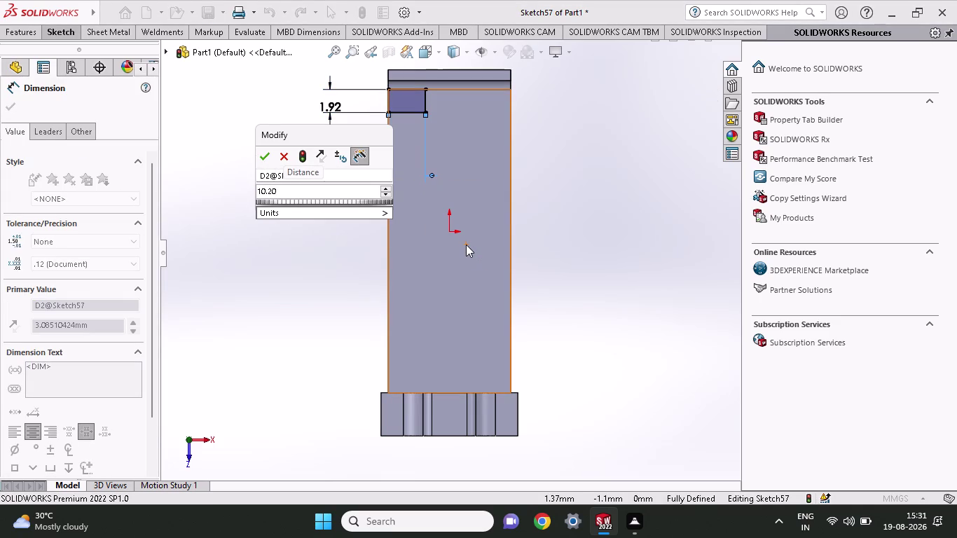
key(minus)
text(6)
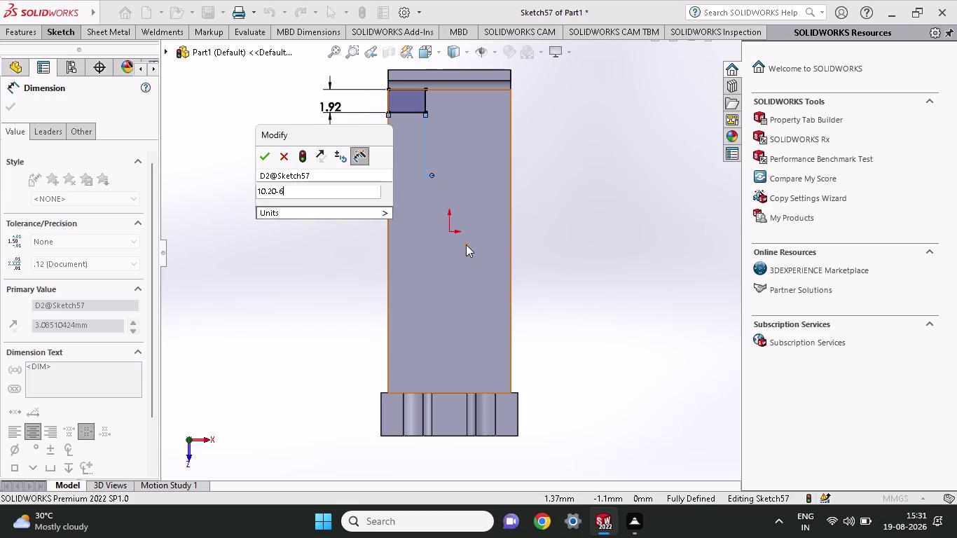
text(.20)
key(Return)
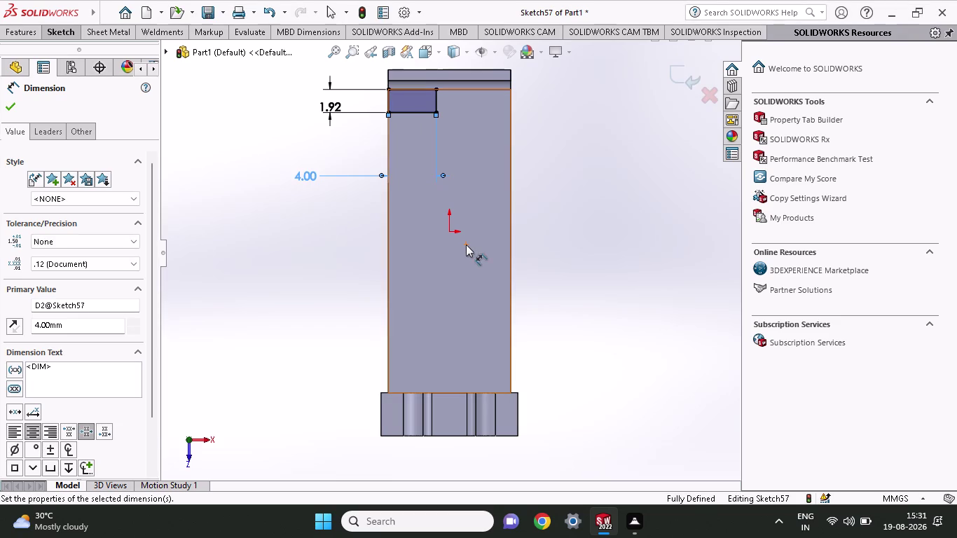
Change the 4.00 mm width dimension to 2 mm.
double_click(300, 179)
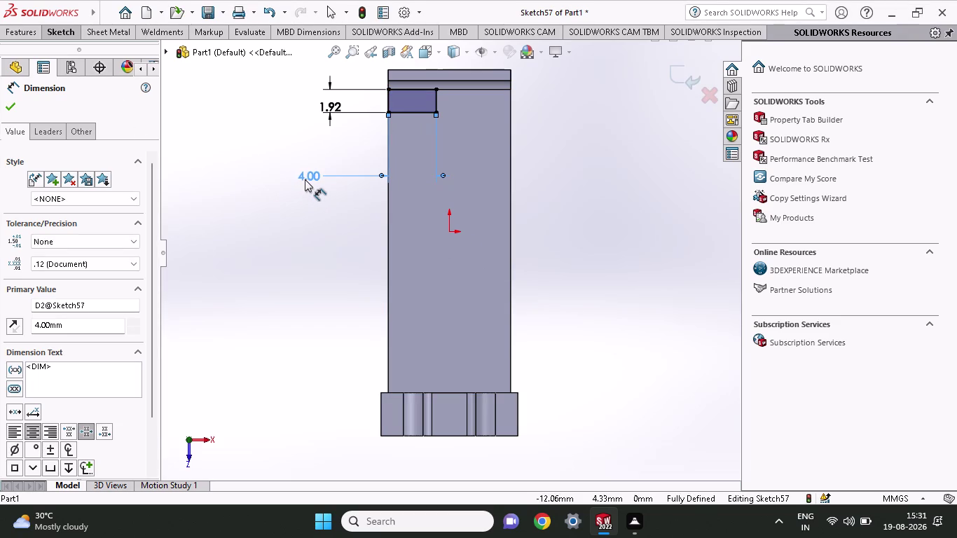
double_click(305, 179)
key(2)
key(Return)
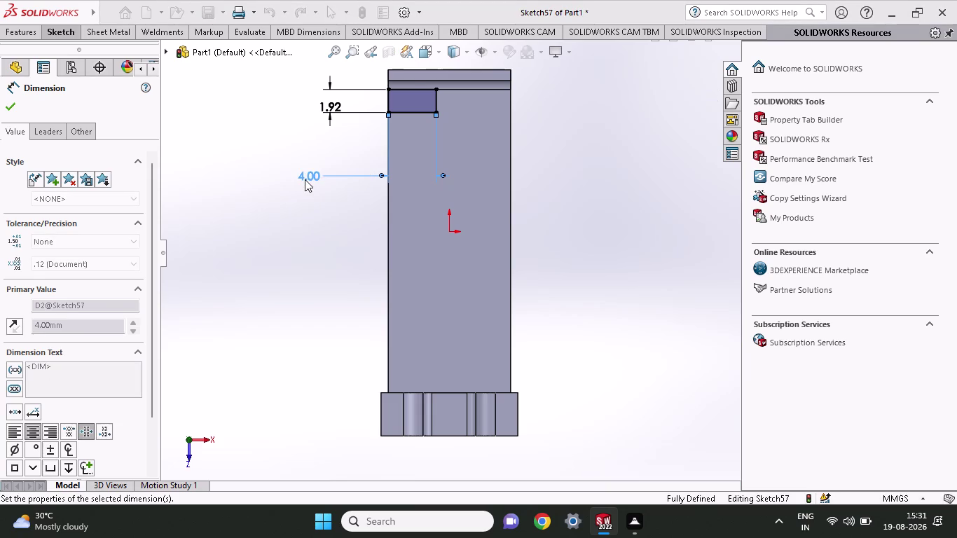
click(17, 107)
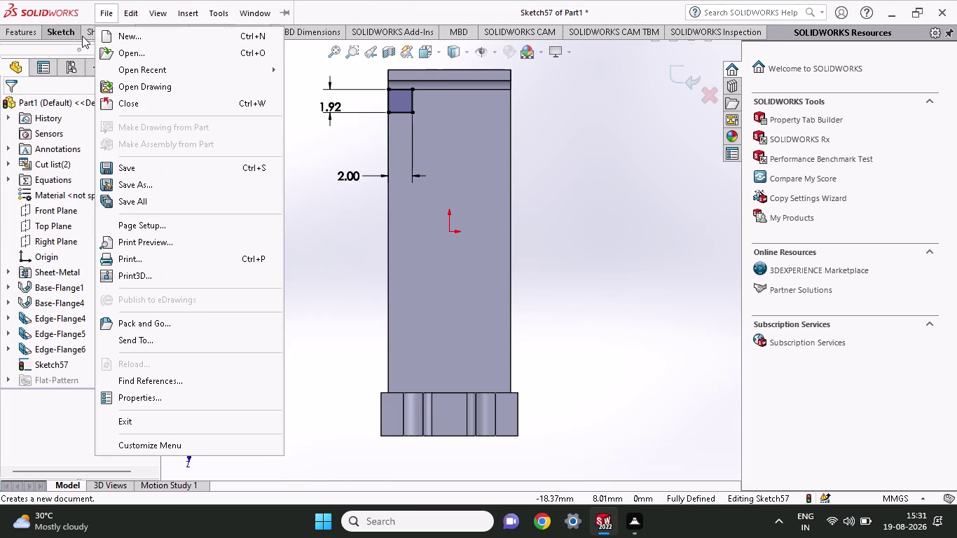
Draw a vertical centerline downward from the top edge midpoint.
click(86, 32)
click(71, 40)
click(70, 36)
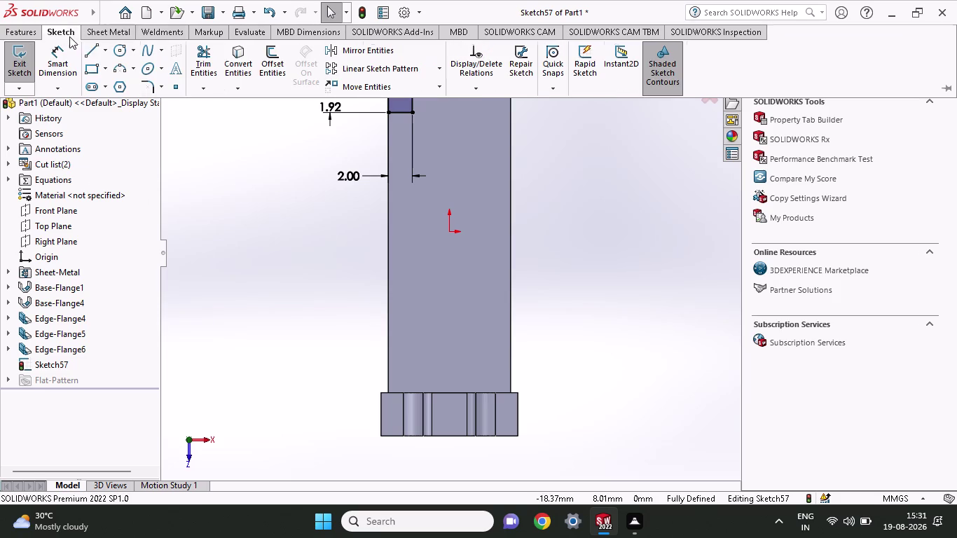
click(109, 51)
click(109, 82)
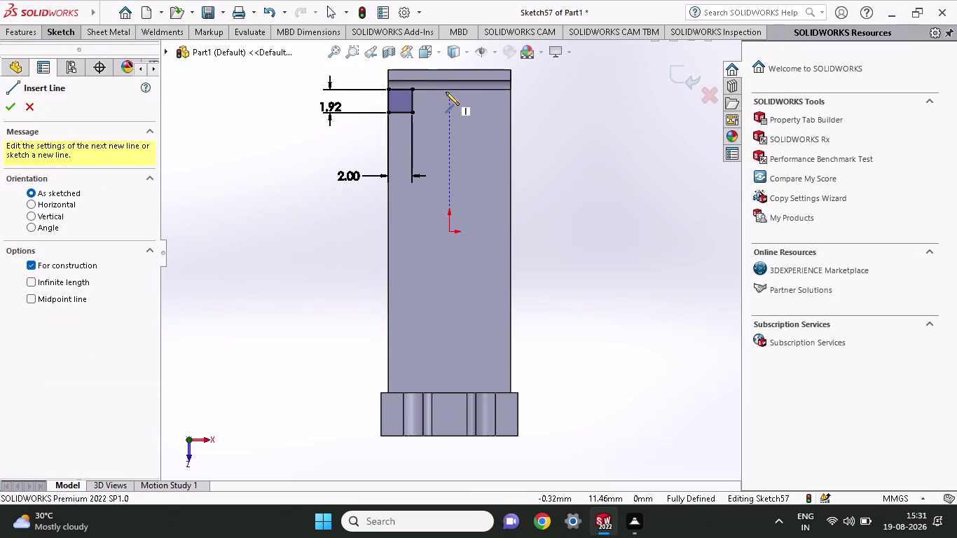
click(447, 90)
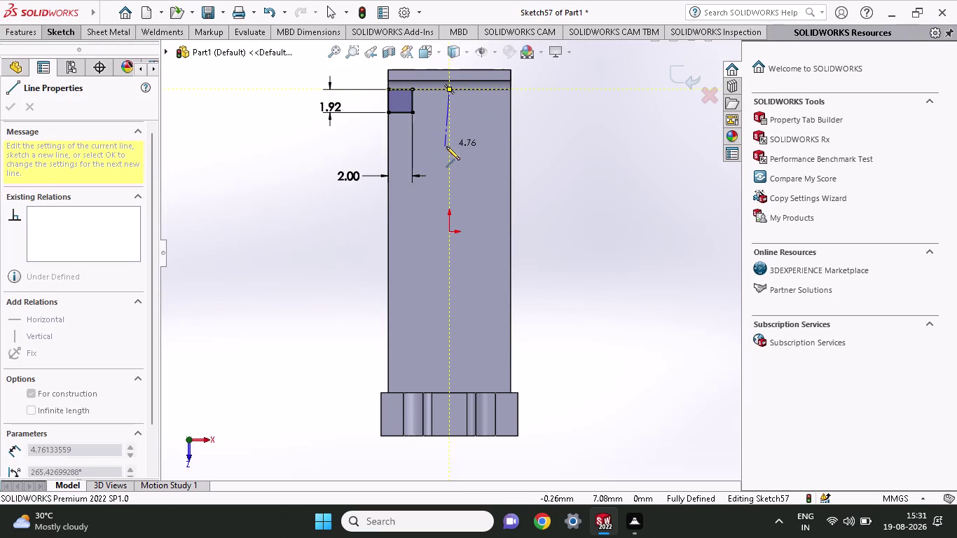
click(446, 147)
right_click(252, 127)
click(289, 142)
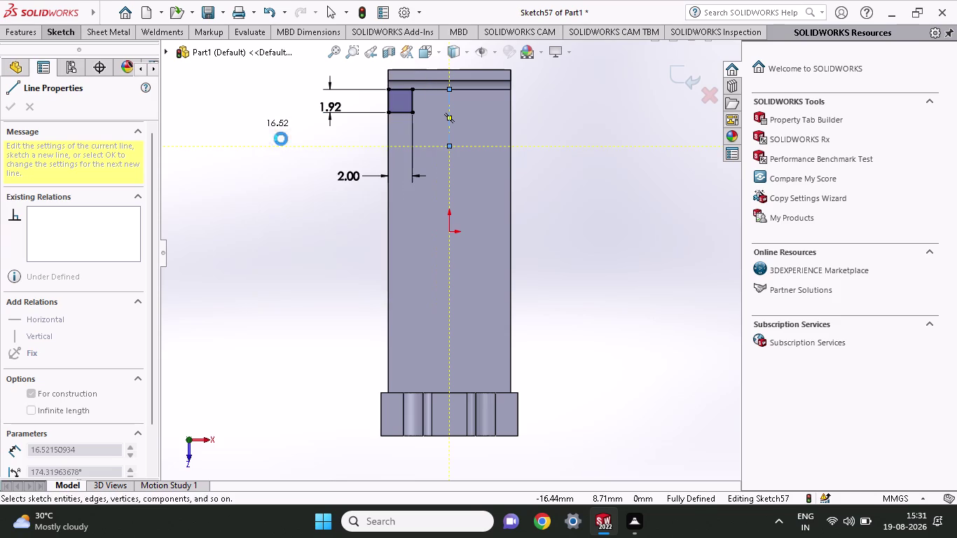
Mirror the top-left rectangle across the centerline to the opposite top corner.
click(69, 32)
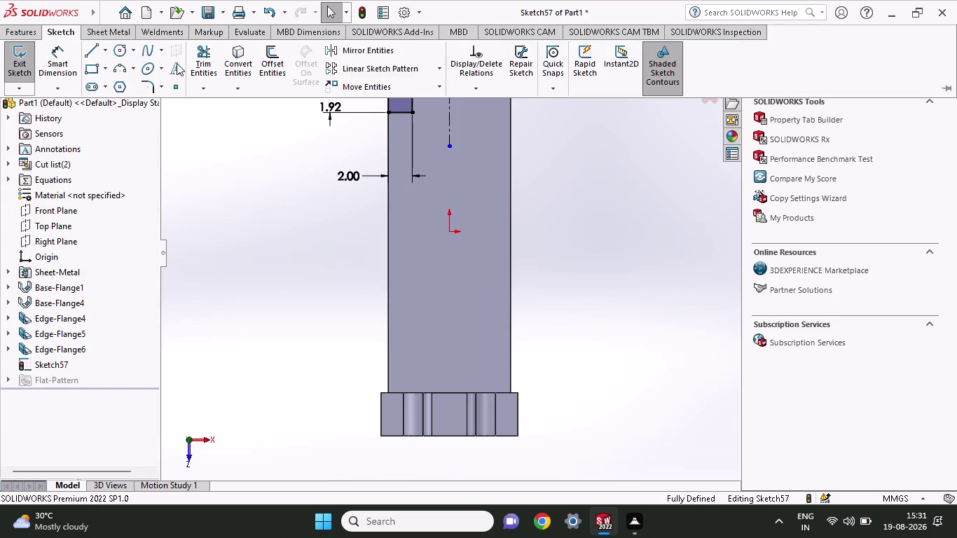
click(325, 53)
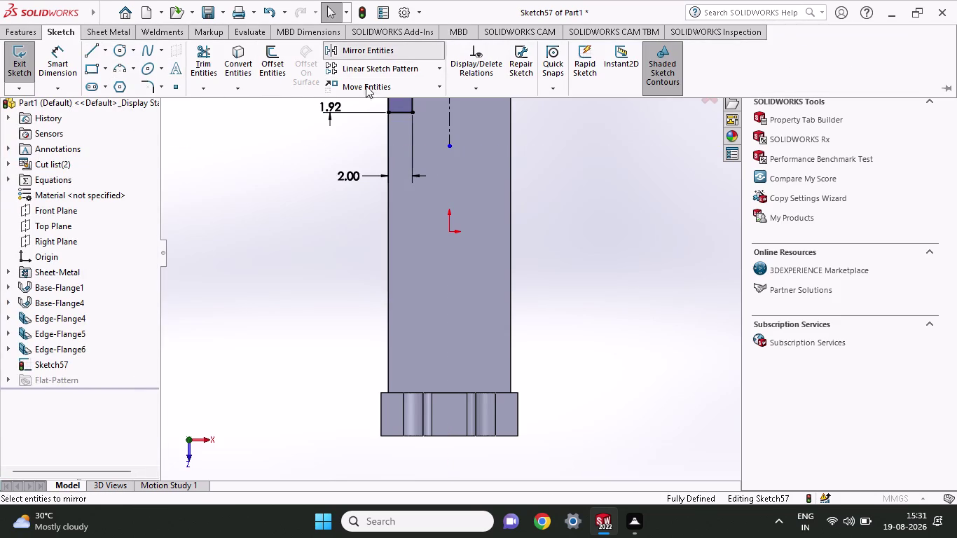
click(89, 274)
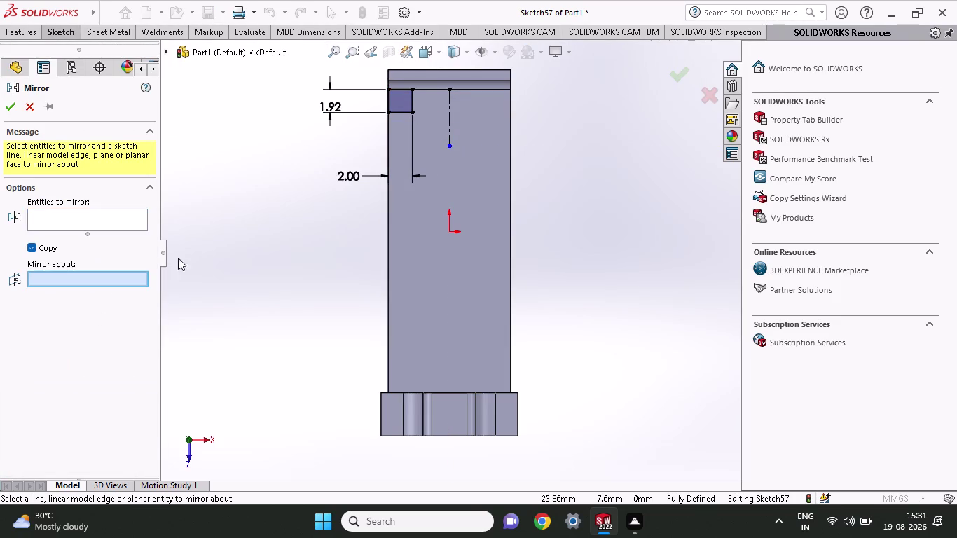
click(452, 120)
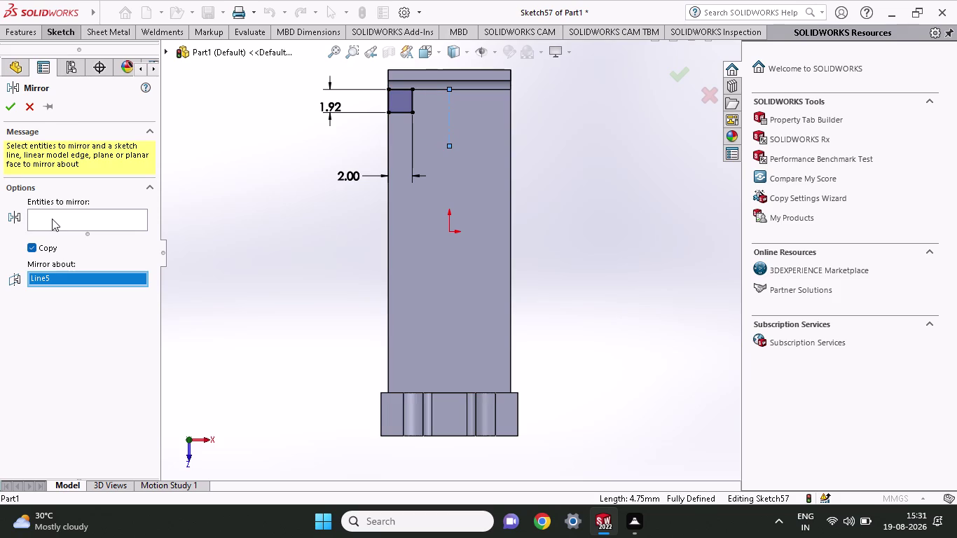
click(52, 218)
click(406, 107)
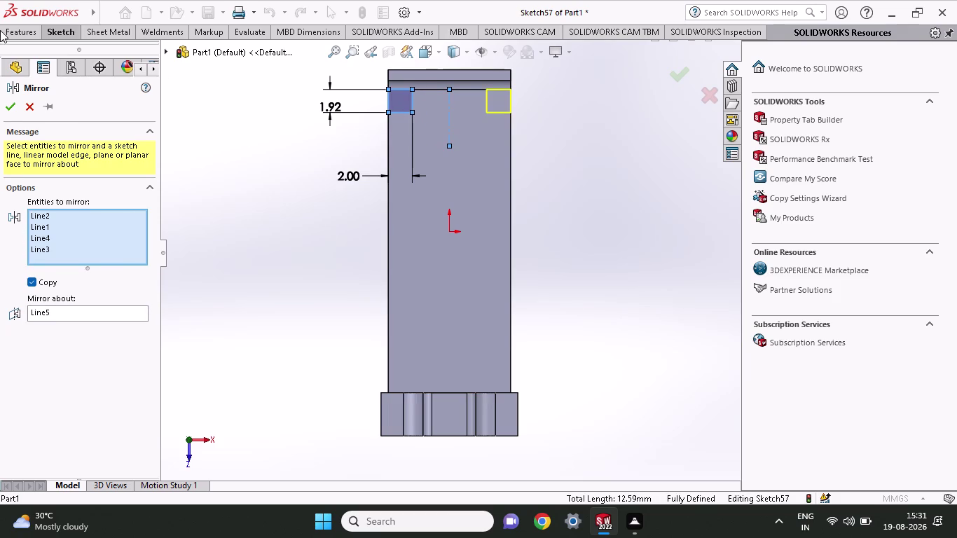
click(5, 105)
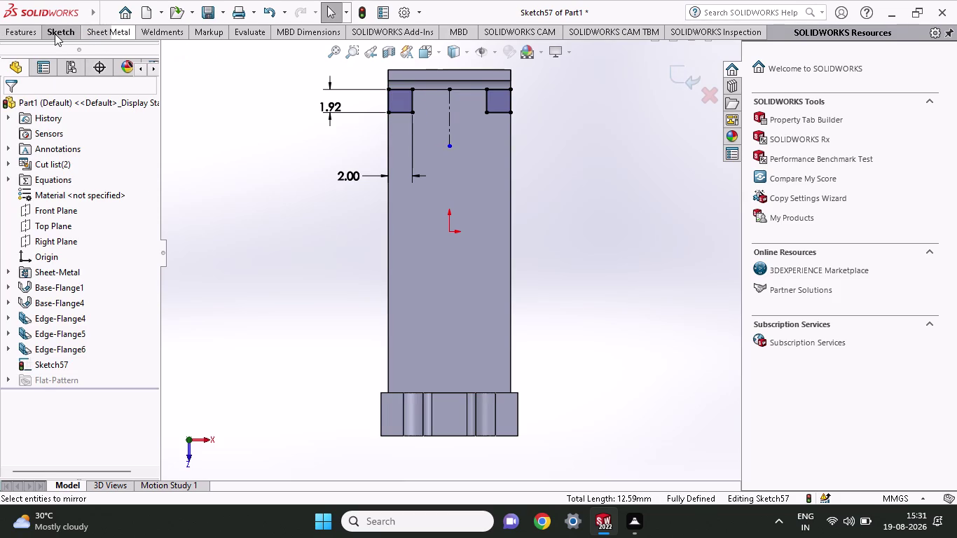
click(55, 34)
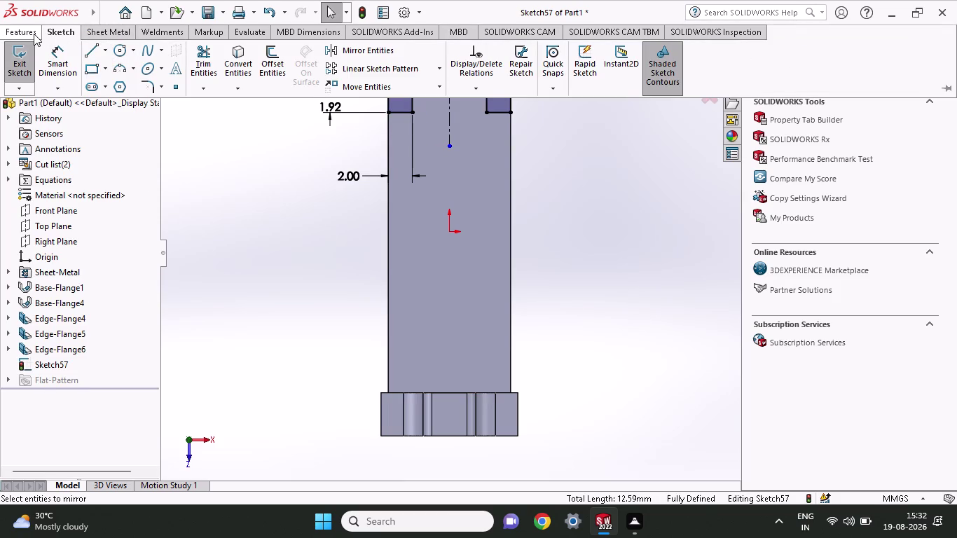
Cut both corner rectangles out of the plate as Cut-Extrude2 and inspect the notches.
click(34, 34)
click(206, 68)
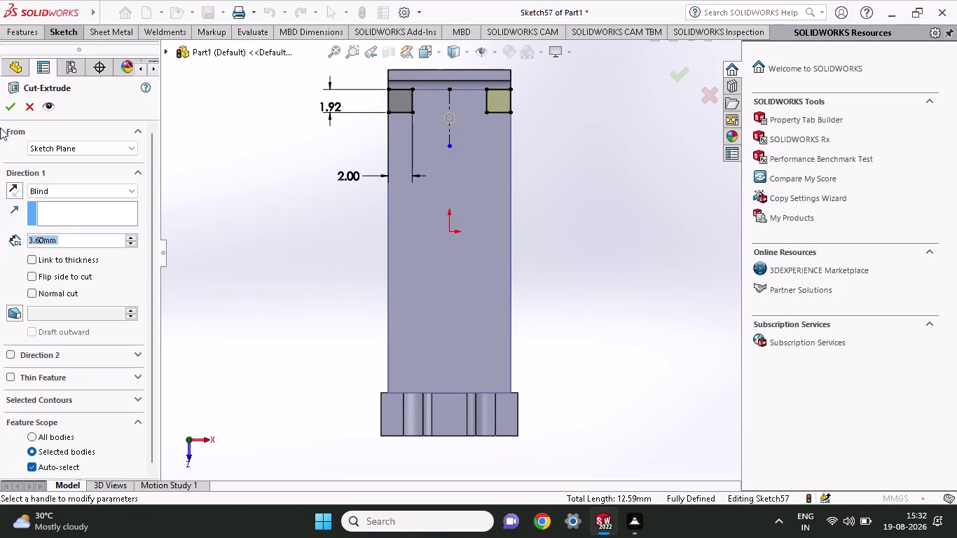
click(4, 106)
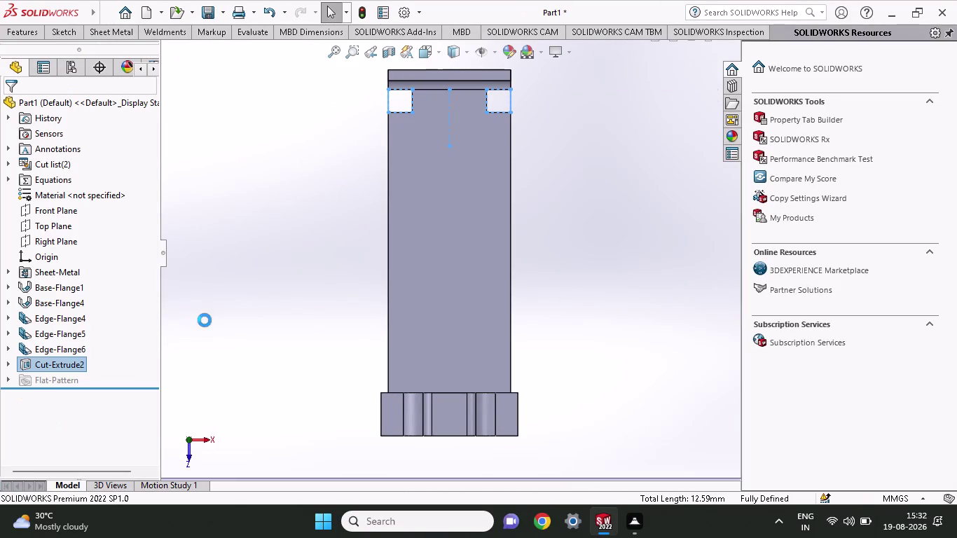
middle_drag(204, 321, 219, 272)
click(500, 308)
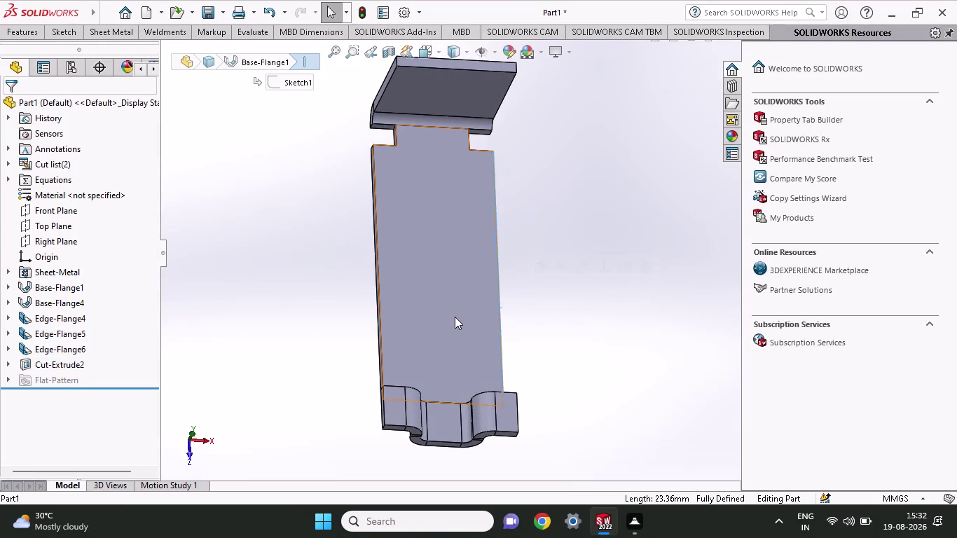
Orbit toward the flanged end and start Sketch58 on the upright flange face.
scroll(up, 3)
scroll(down, 3)
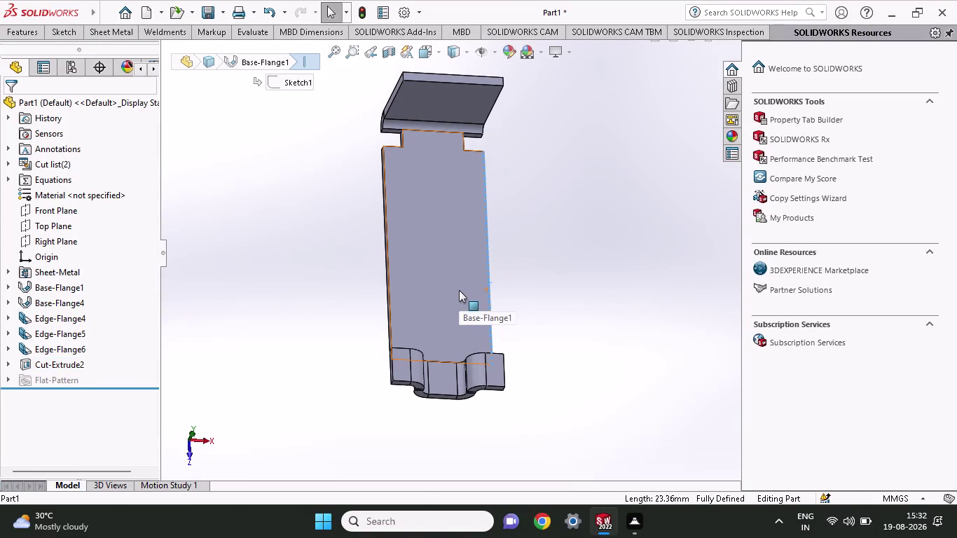
middle_drag(459, 284, 450, 184)
click(445, 190)
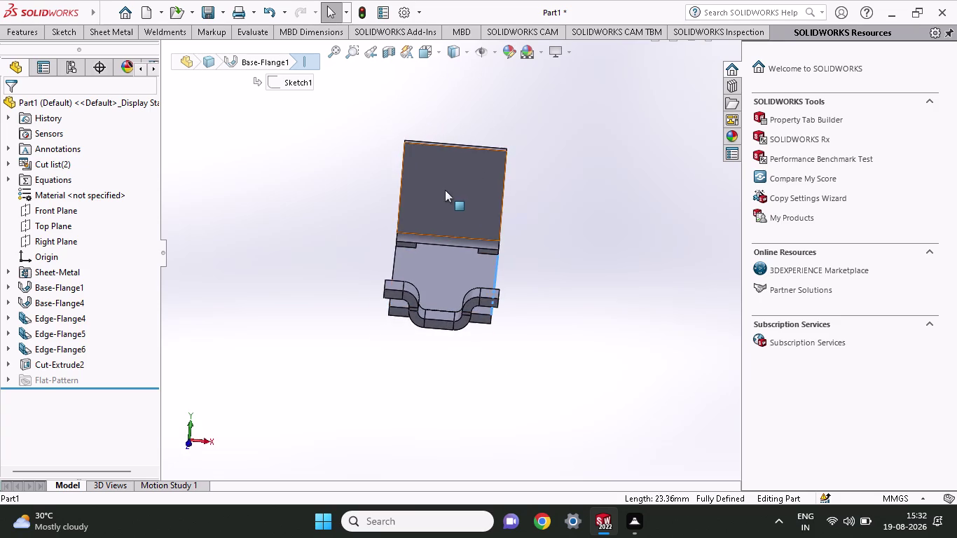
click(511, 151)
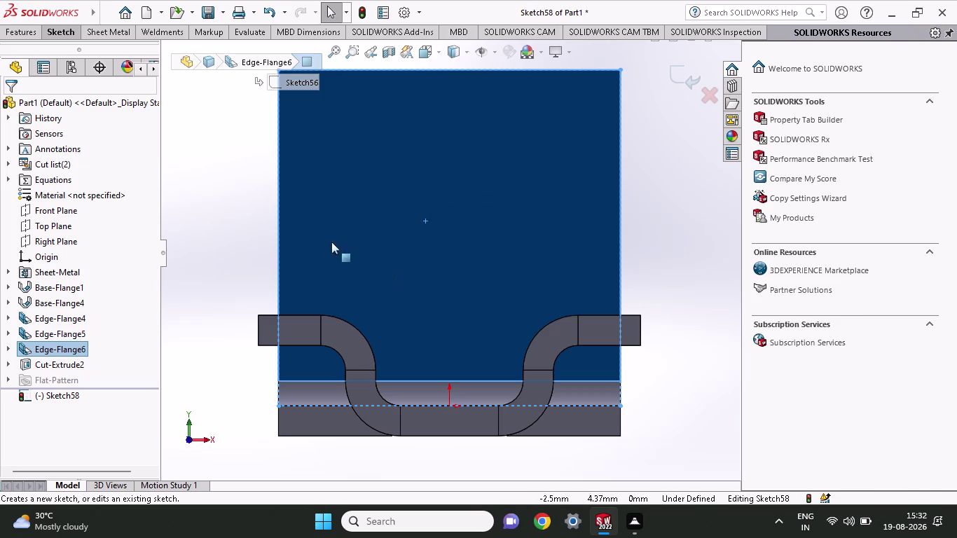
Orbit the model around the upright flange to view it at an angle.
middle_drag(324, 285, 339, 297)
scroll(up, 3)
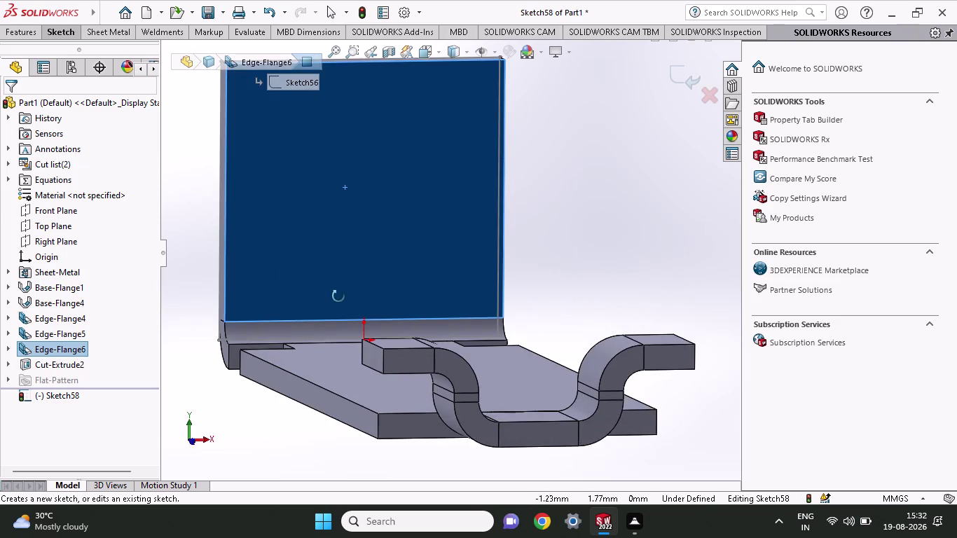
middle_drag(338, 297, 431, 305)
scroll(up, 3)
middle_drag(310, 245, 388, 264)
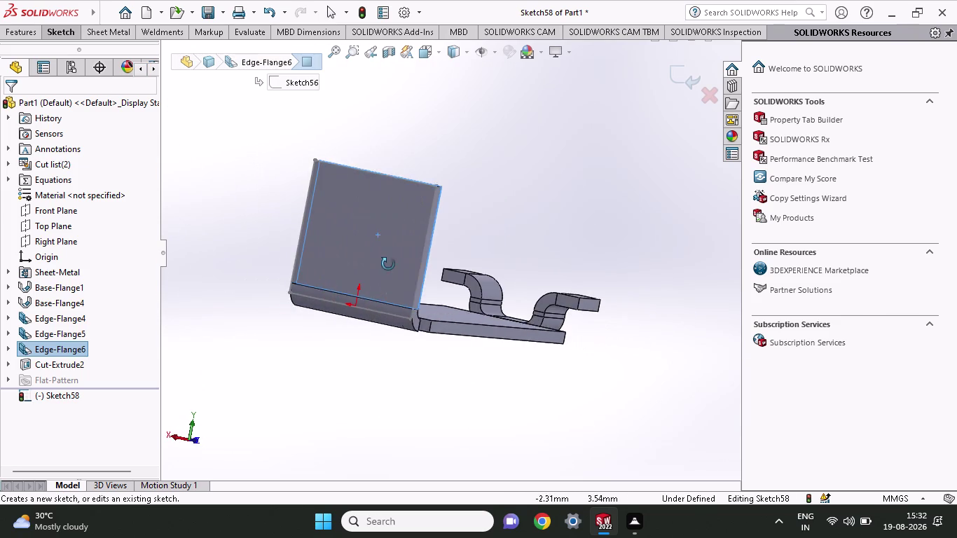
middle_drag(387, 264, 389, 266)
Exit the empty Sketch58 and start Sketch59 on the upright flange face.
right_click(209, 207)
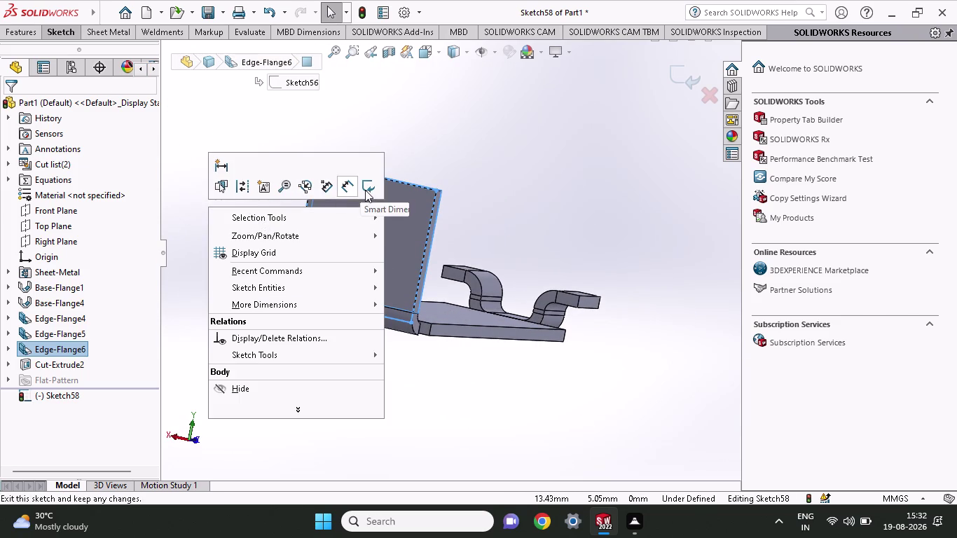
click(365, 190)
click(393, 267)
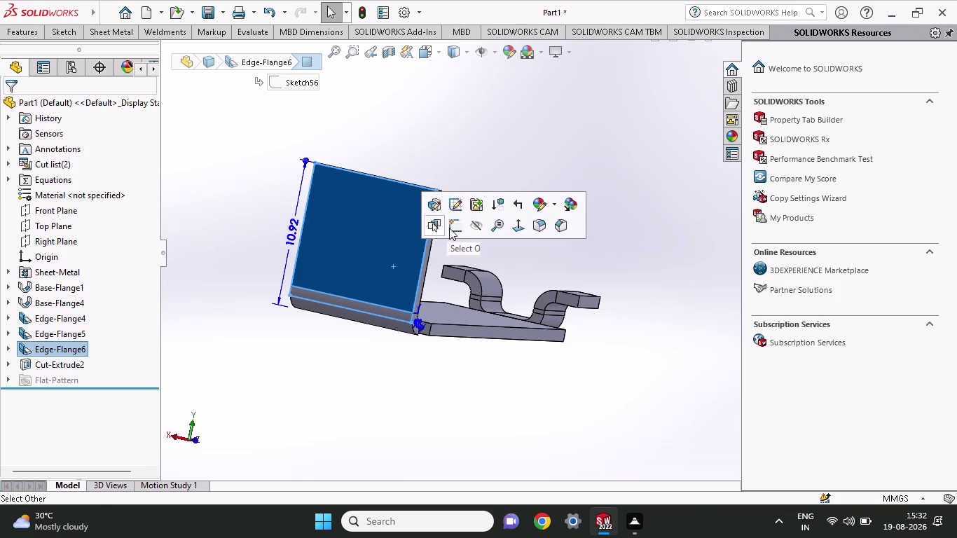
click(452, 228)
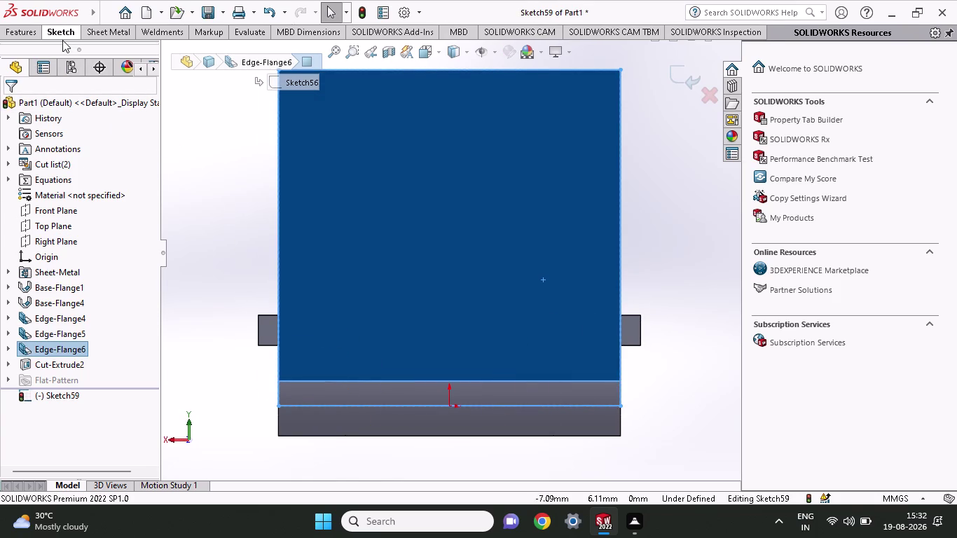
Draw a corner rectangle near the top-left corner of the flange face.
click(62, 33)
click(96, 71)
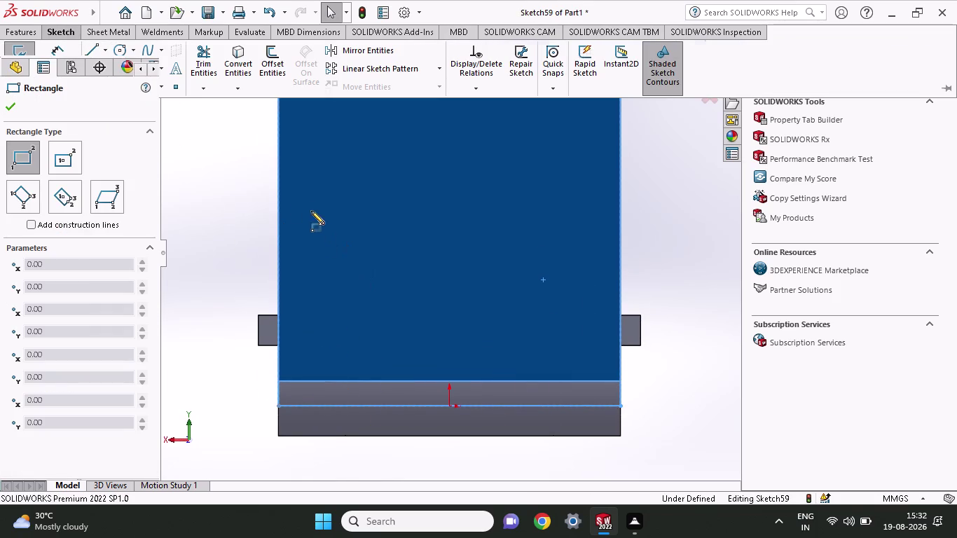
click(278, 167)
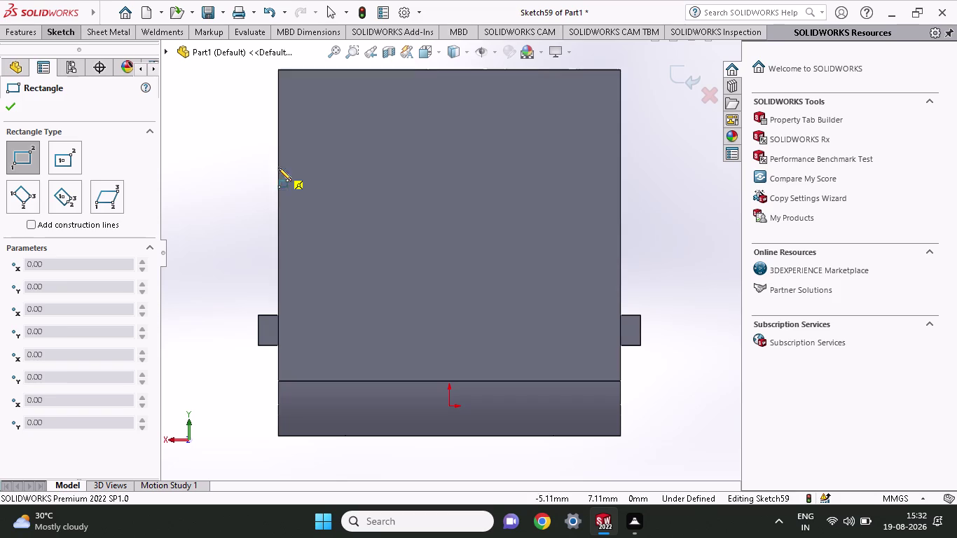
click(321, 269)
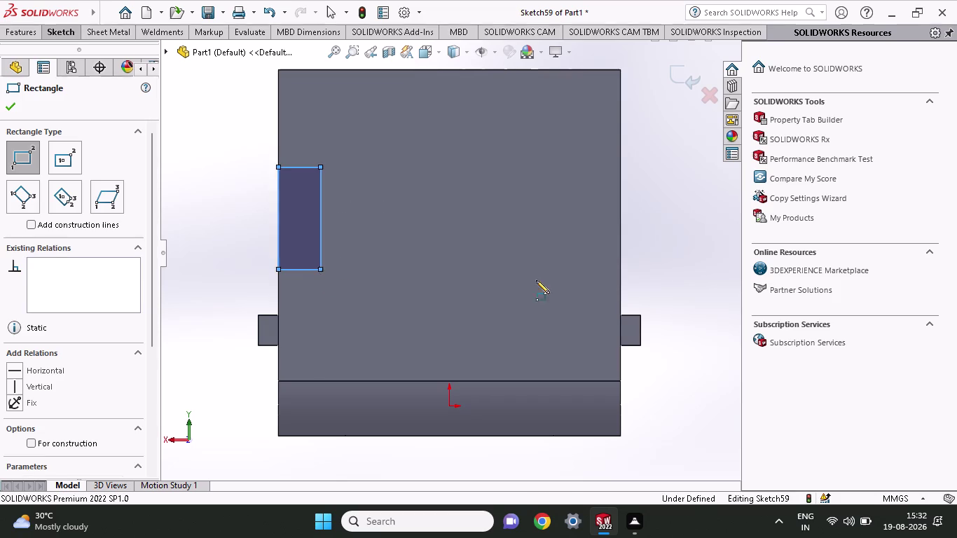
click(56, 27)
click(61, 54)
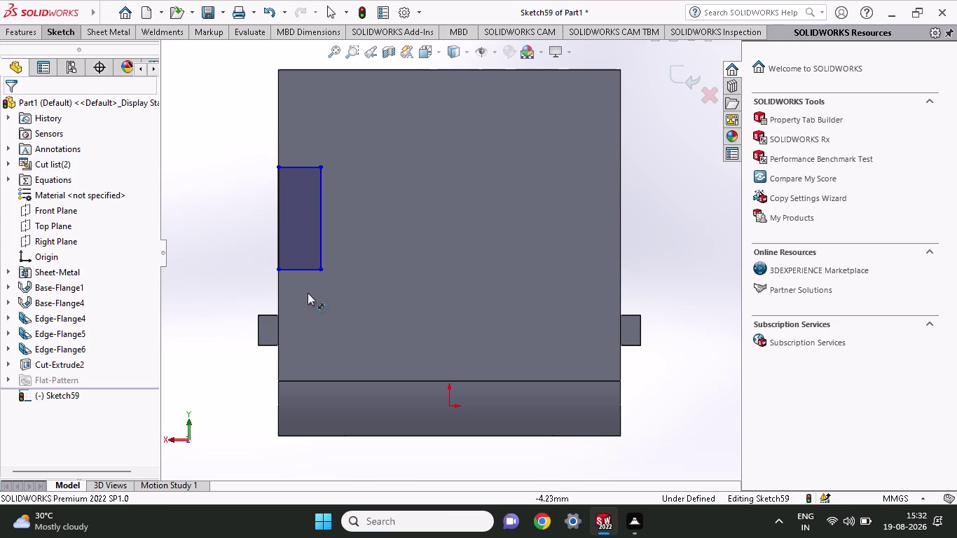
Dimension the rectangle's left edge height to 3.90 mm.
click(275, 238)
click(246, 241)
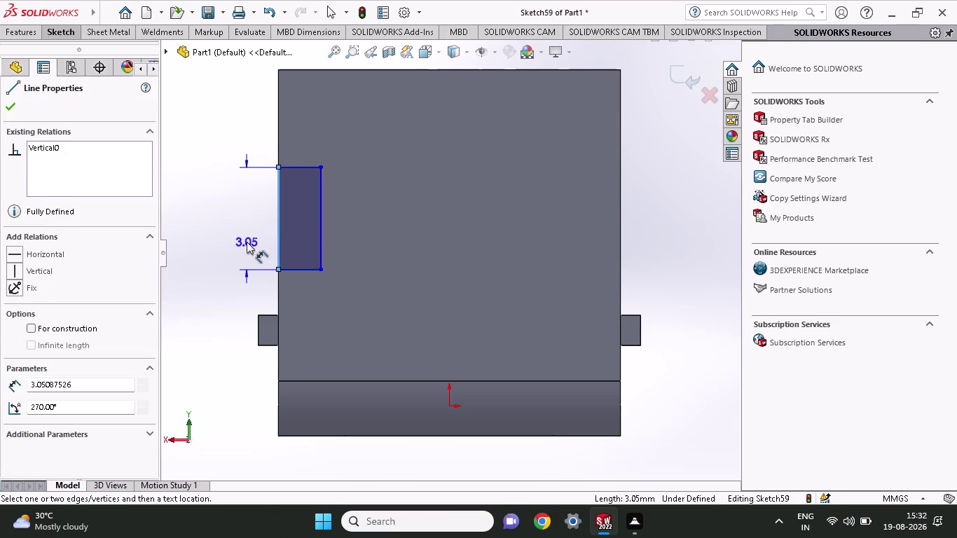
text(3.9)
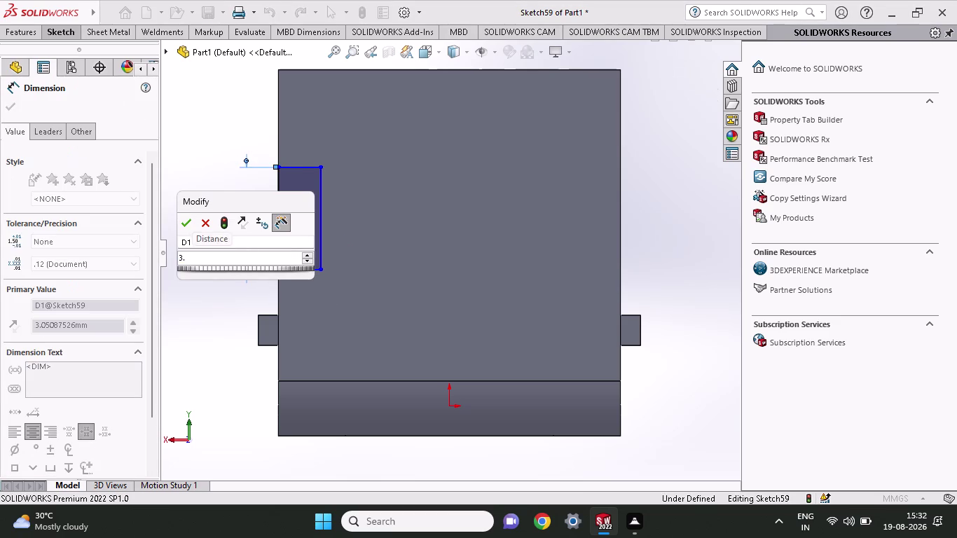
text(0)
key(Return)
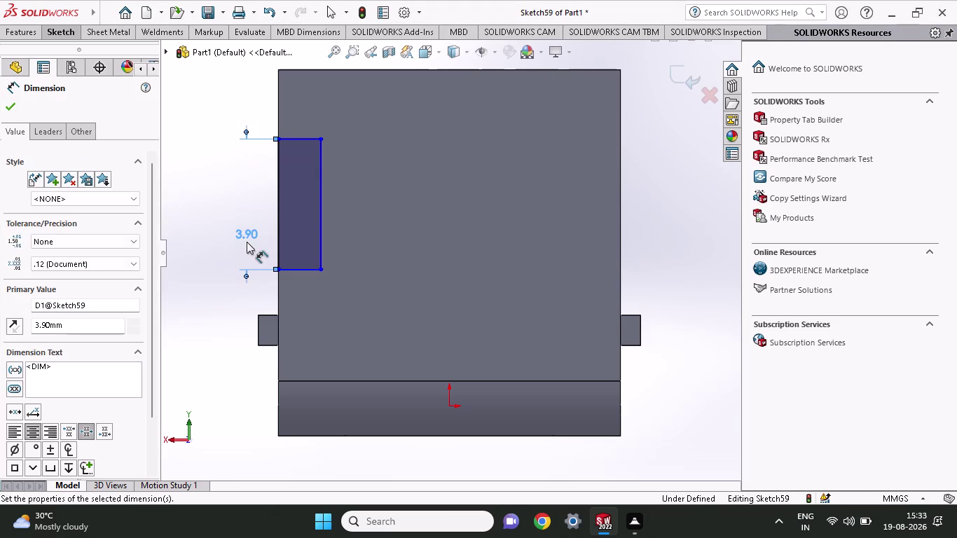
Dimension the rectangle width with the expression 10.20-6.20, giving 4.00 mm.
click(298, 273)
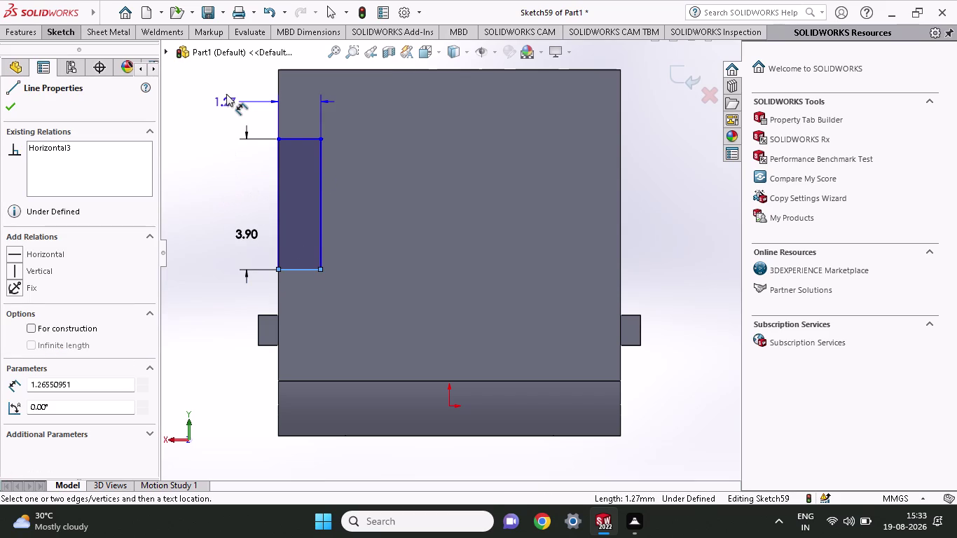
click(217, 95)
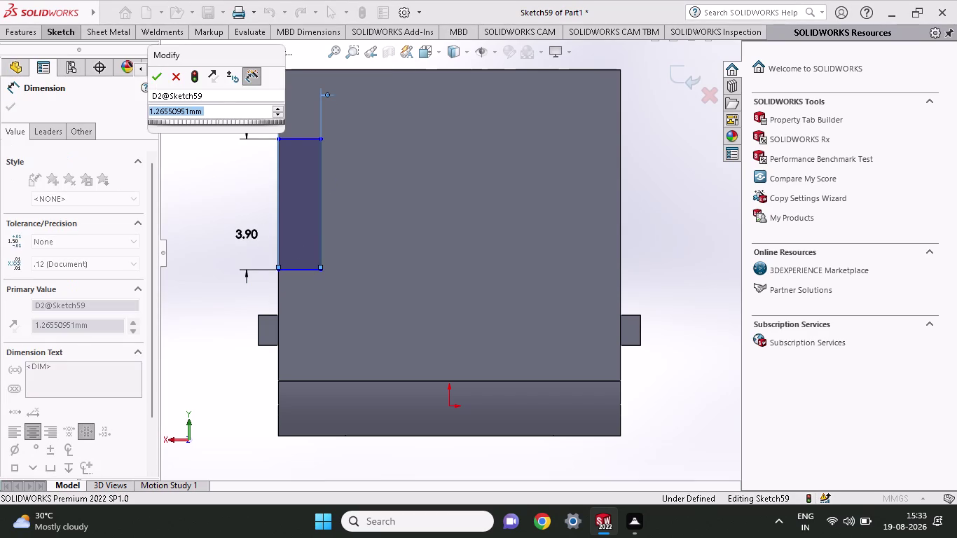
text(0.)
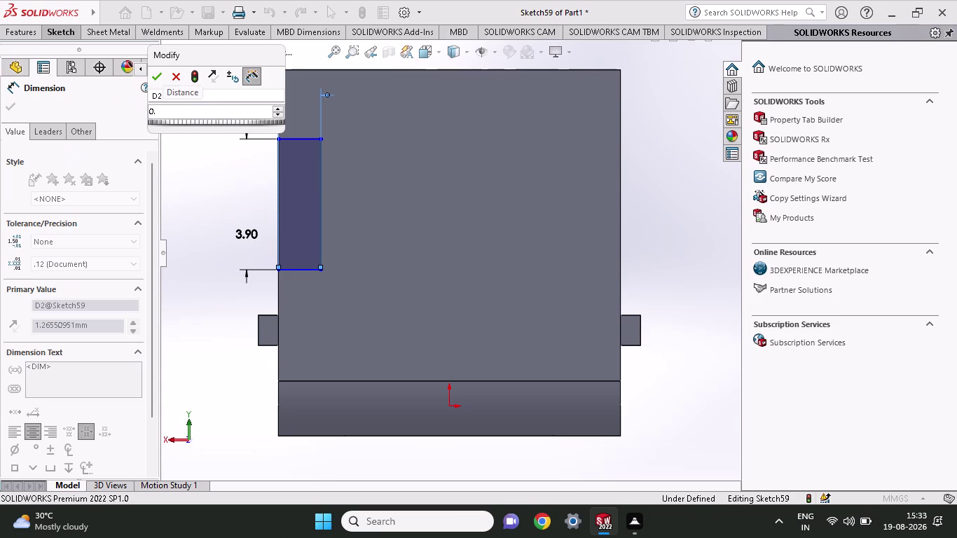
key(BackSpace)
key(BackSpace)
key(BackSpace)
text(10)
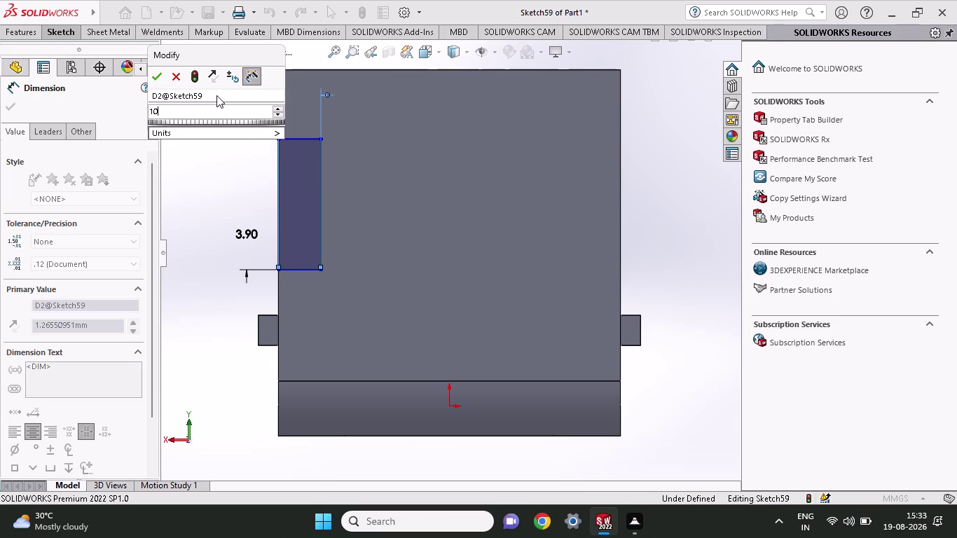
text(.20)
key(minus)
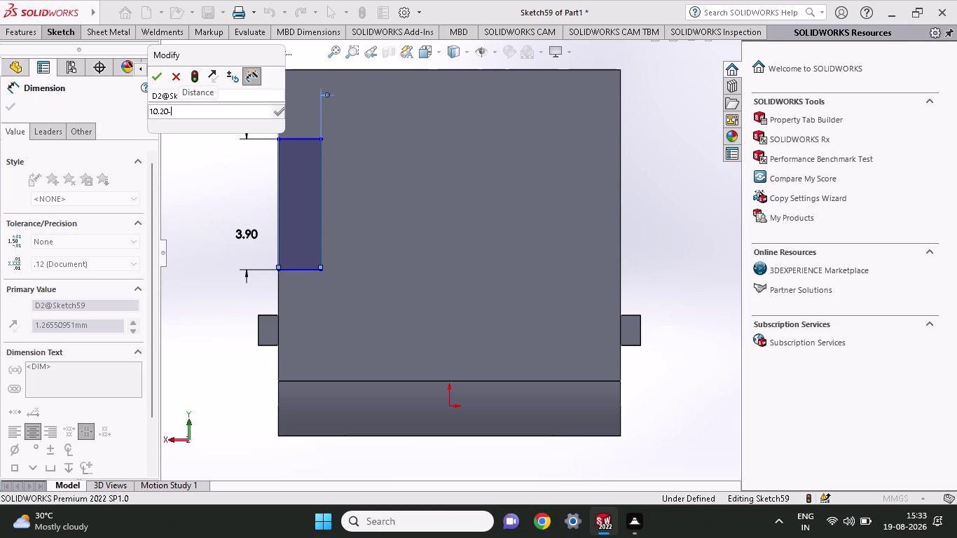
key(6)
key(period)
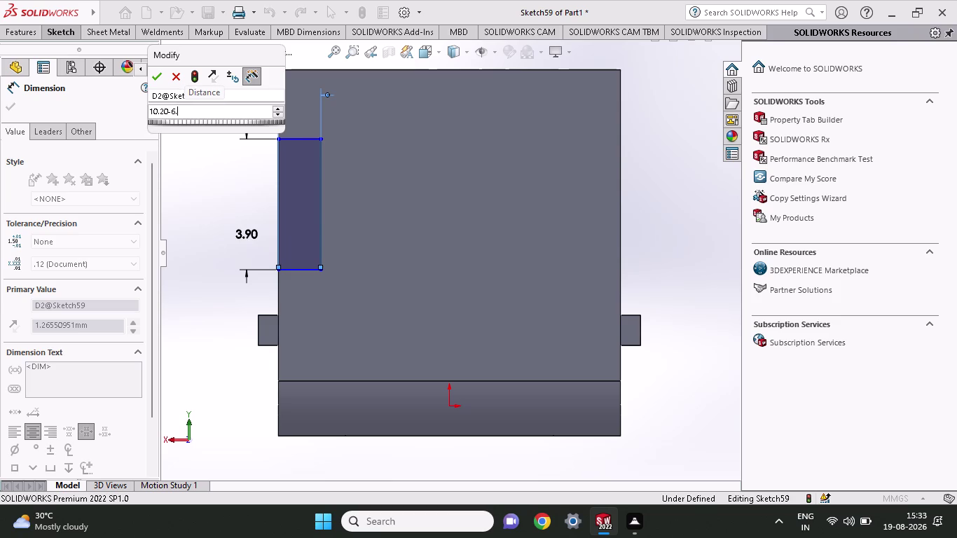
text(20)
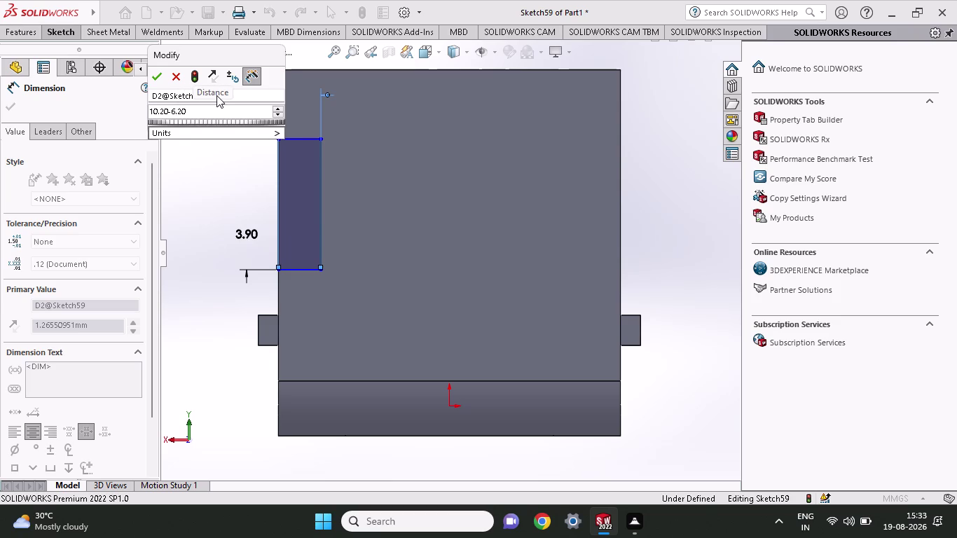
key(Return)
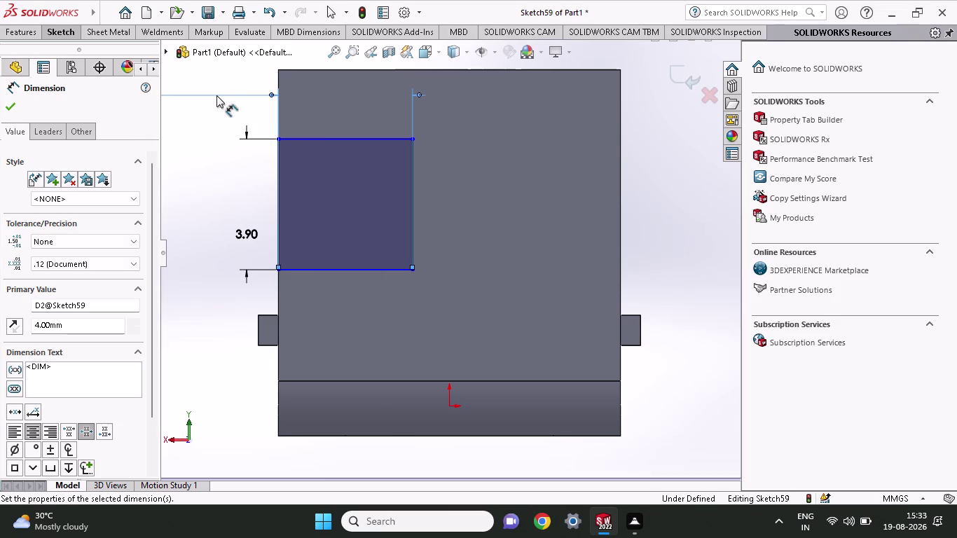
Change the width dimension from 4.00 mm to 2.00 mm and close the Dimension PropertyManager.
scroll(up, 3)
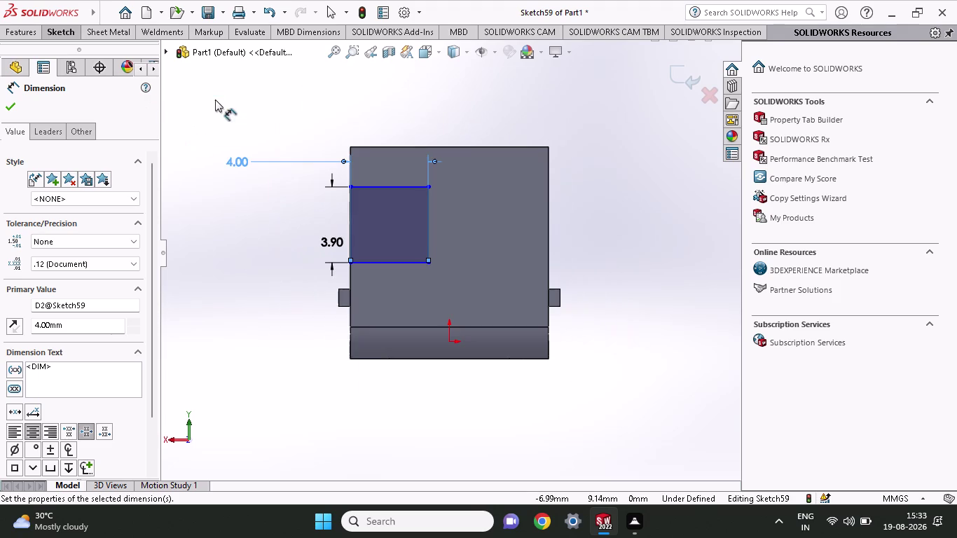
double_click(247, 164)
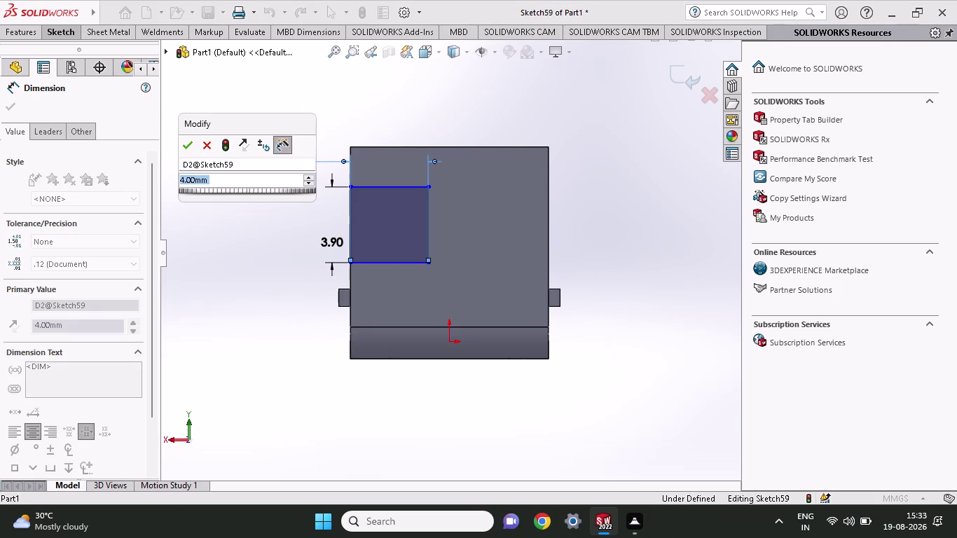
key(2)
key(Return)
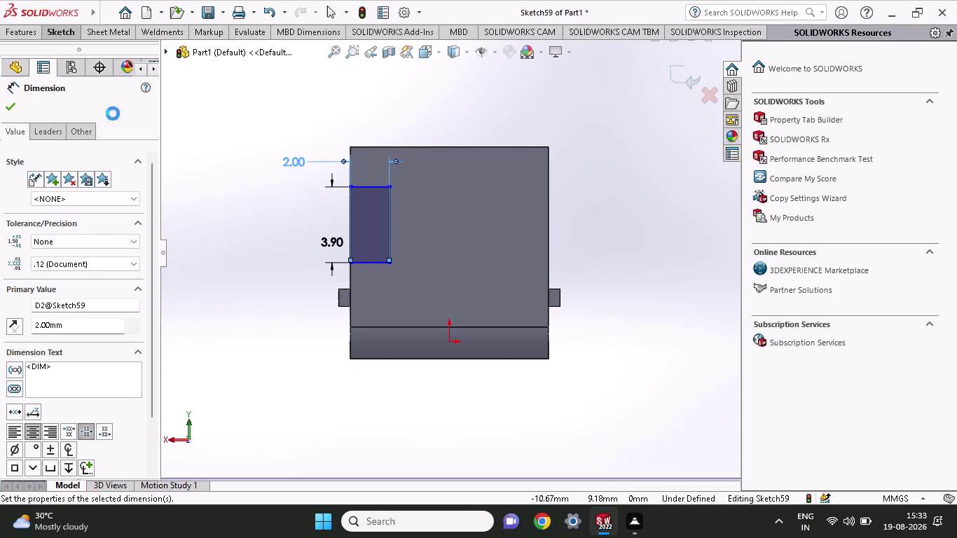
click(6, 104)
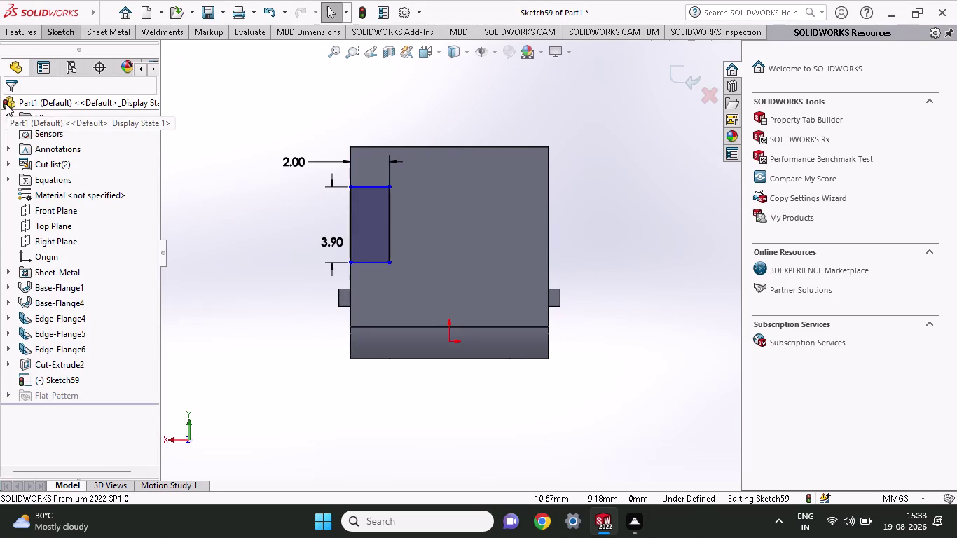
click(57, 33)
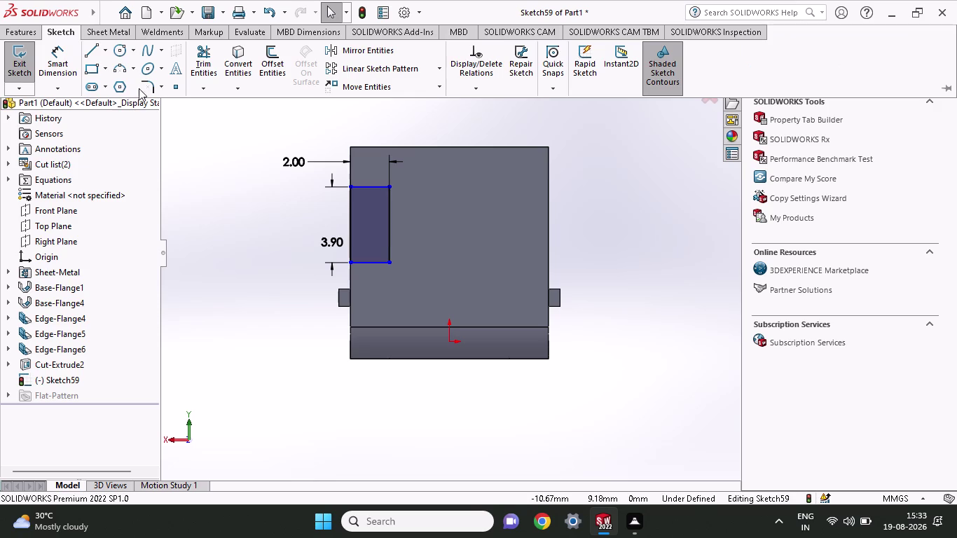
Draw a vertical centreline straight up from the origin.
click(112, 57)
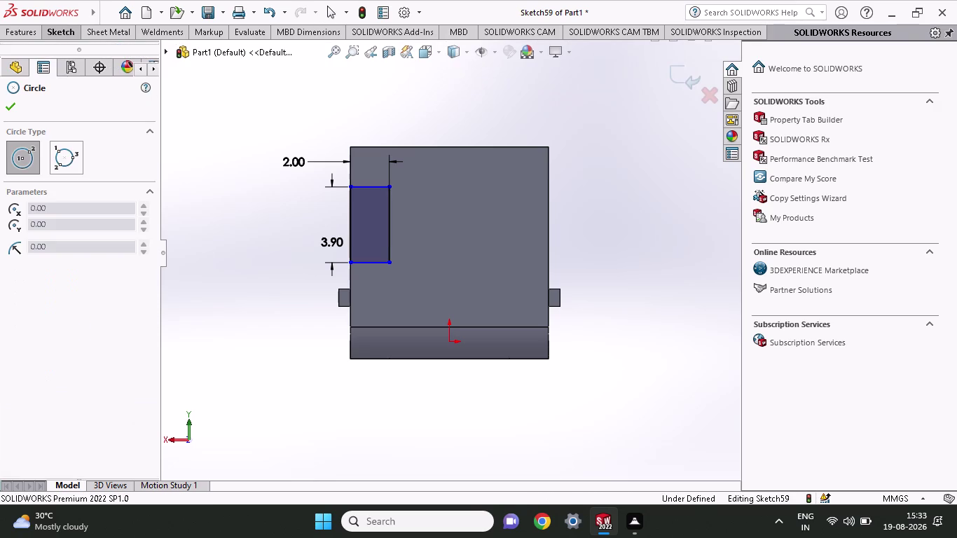
click(21, 28)
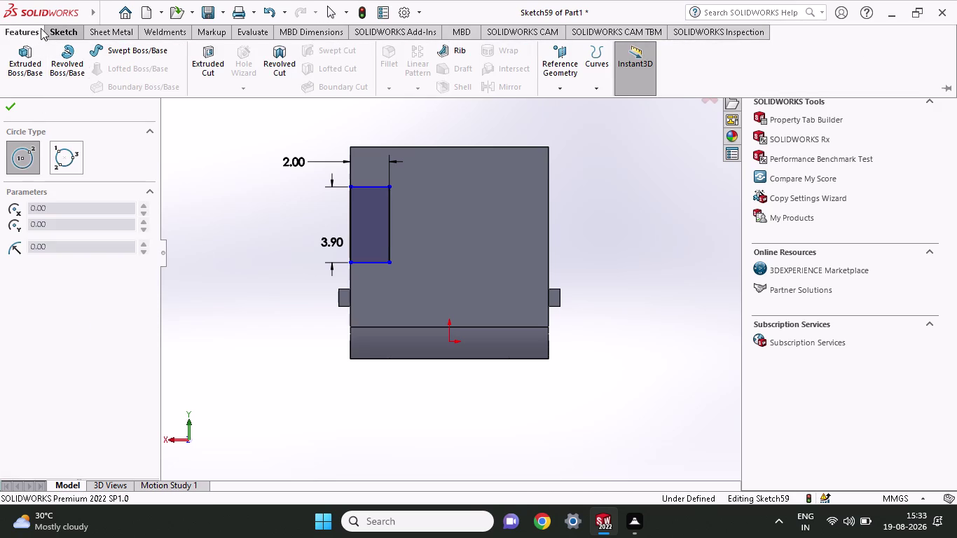
click(76, 37)
click(105, 42)
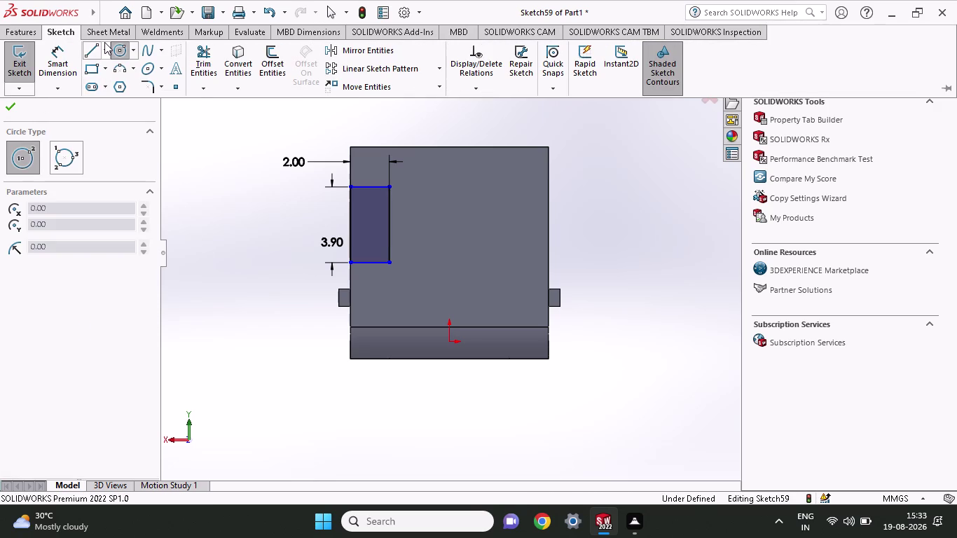
click(96, 78)
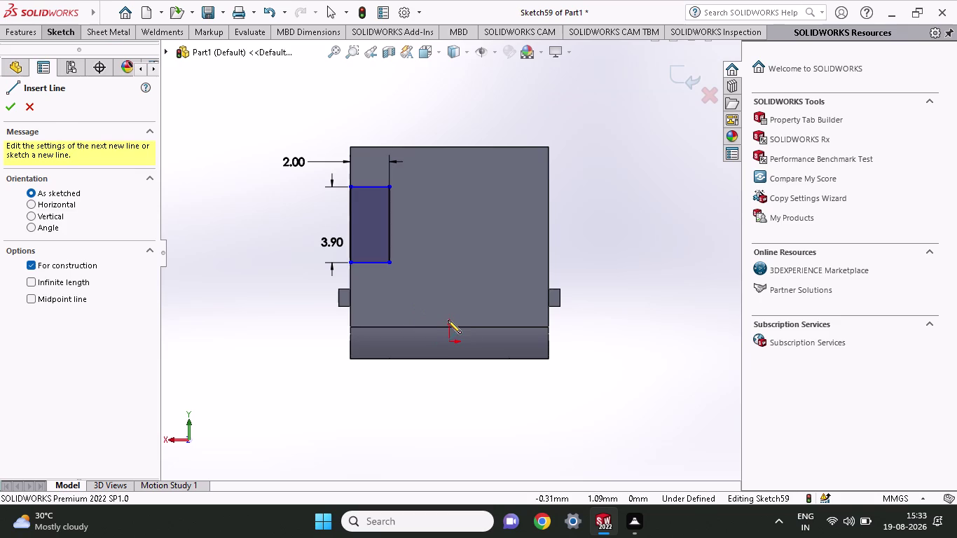
click(448, 329)
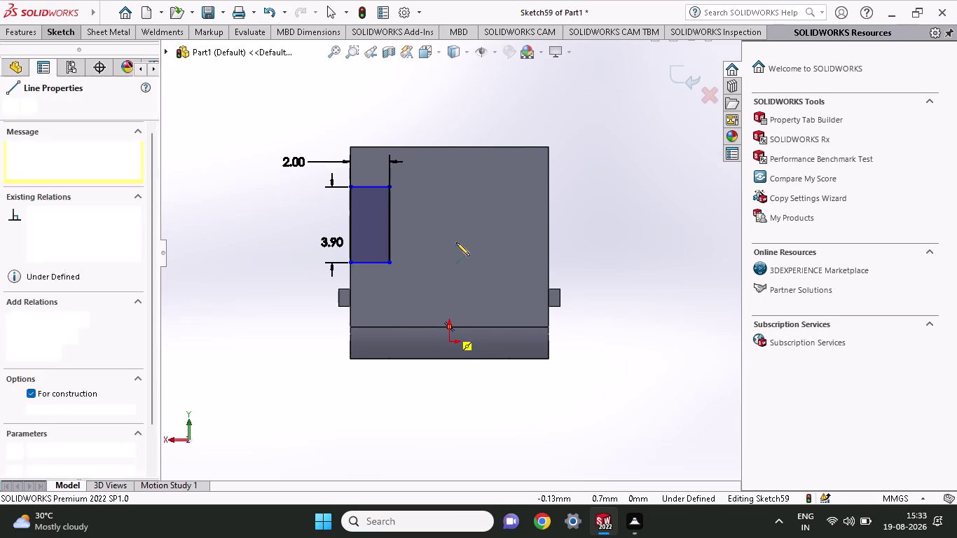
click(450, 236)
right_click(165, 314)
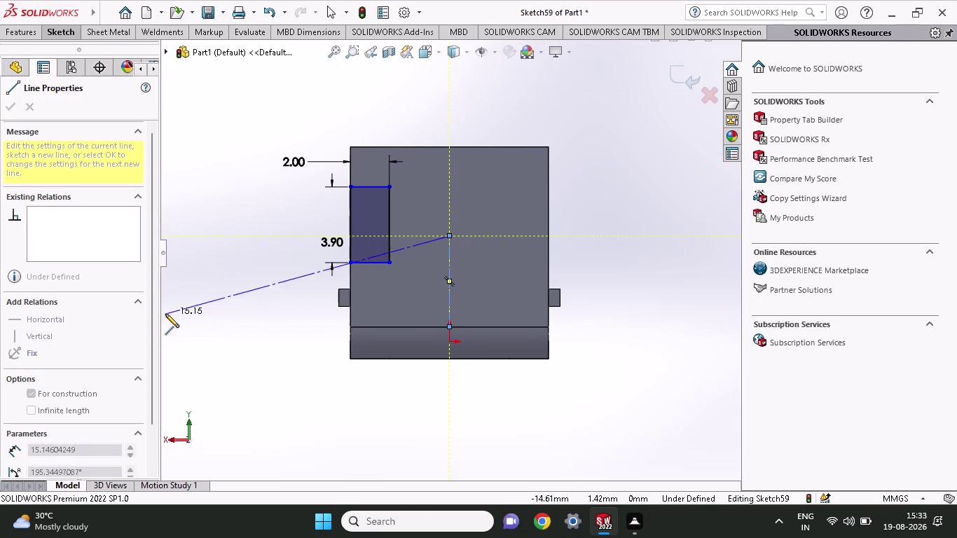
click(262, 328)
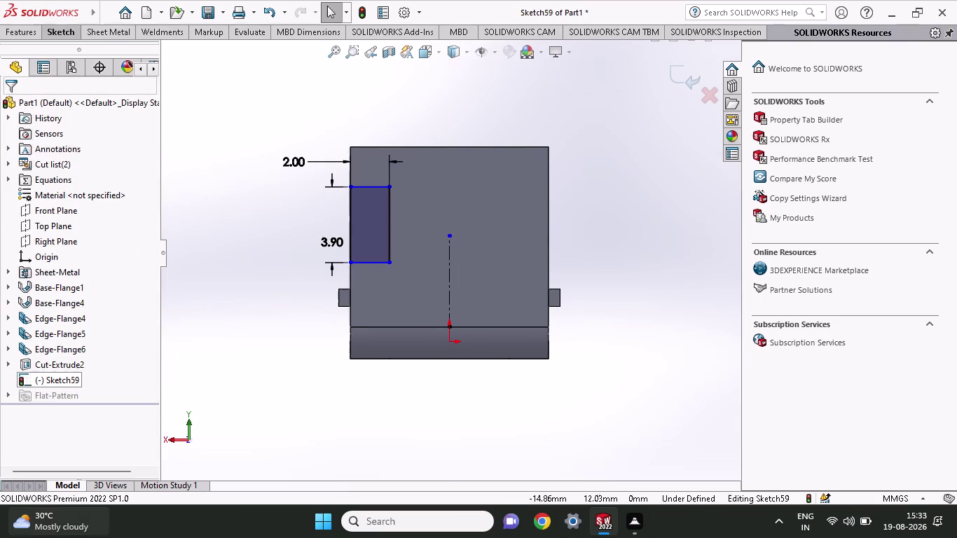
Mirror the slot rectangle's four lines about the centreline to the right side.
click(68, 32)
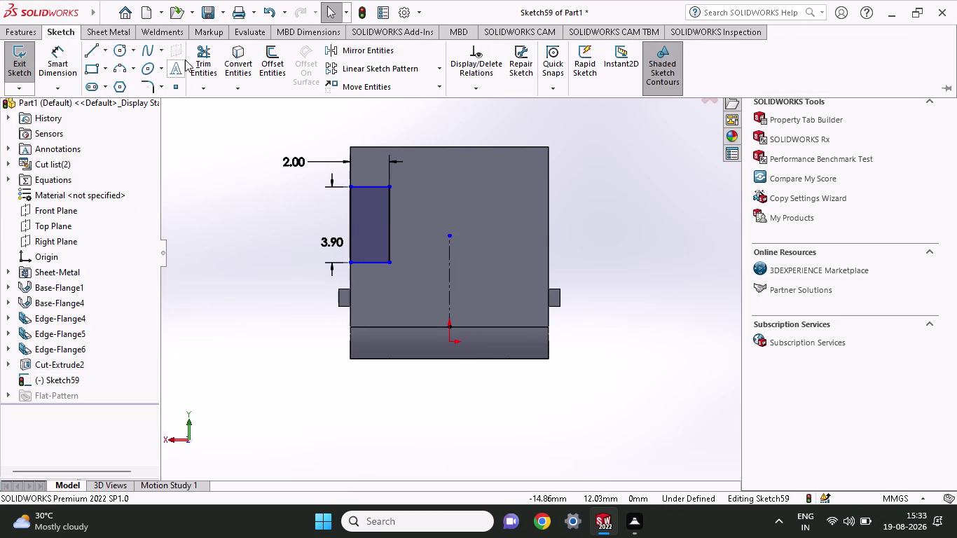
click(394, 56)
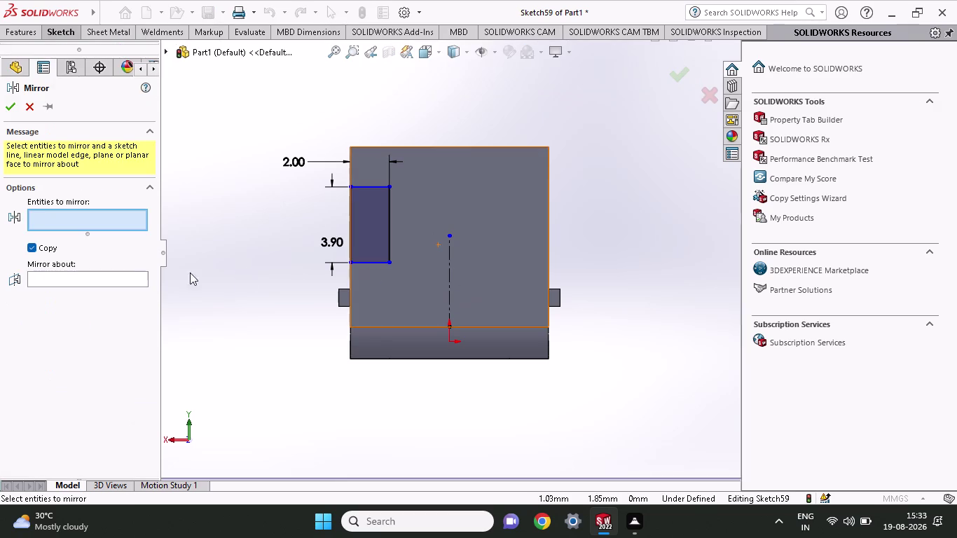
click(144, 279)
click(447, 303)
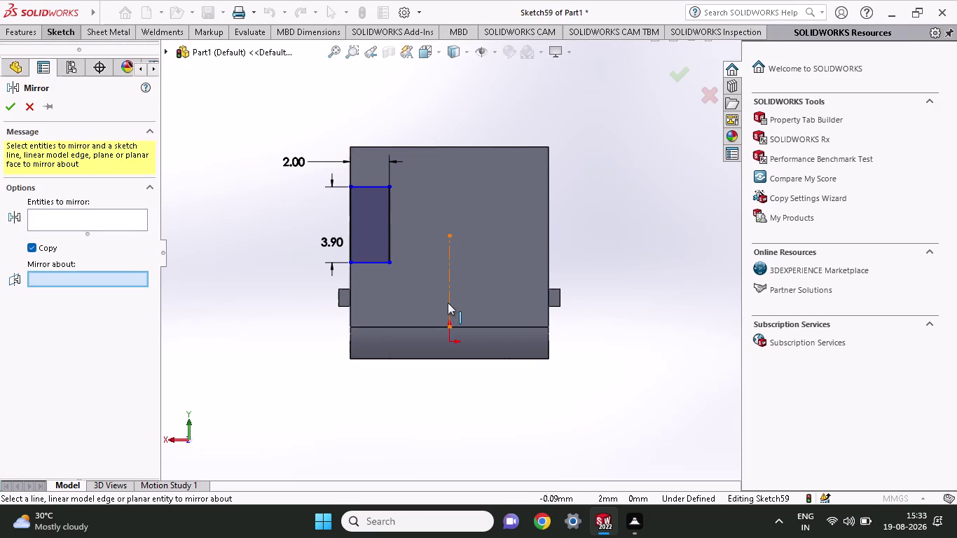
click(112, 218)
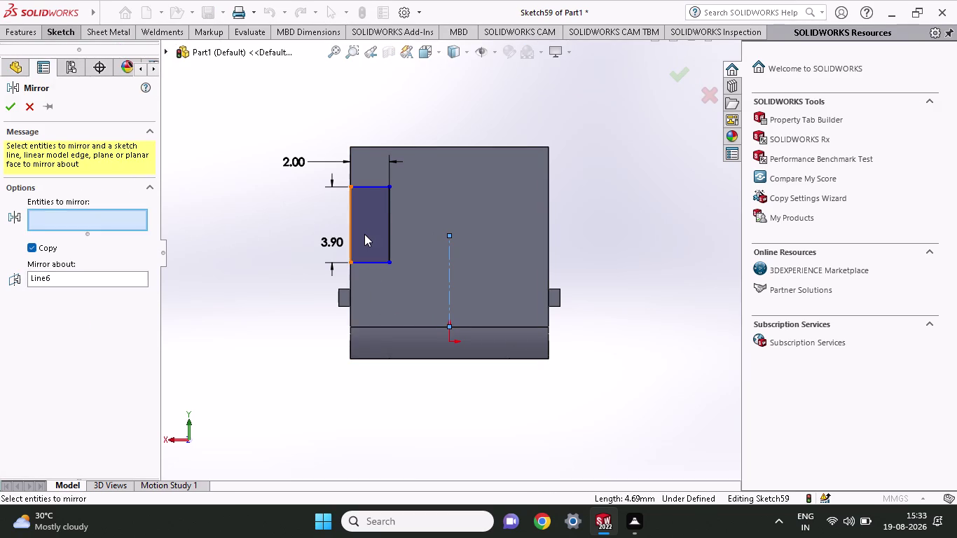
click(364, 234)
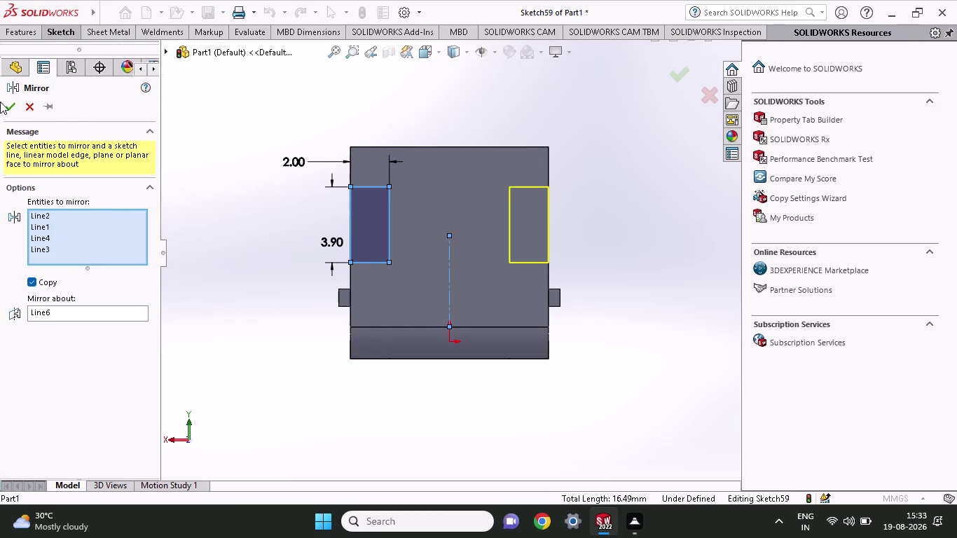
click(14, 102)
Extruded-cut both slot rectangles Blind 3.60 mm through the flange as Cut-Extrude3.
click(61, 36)
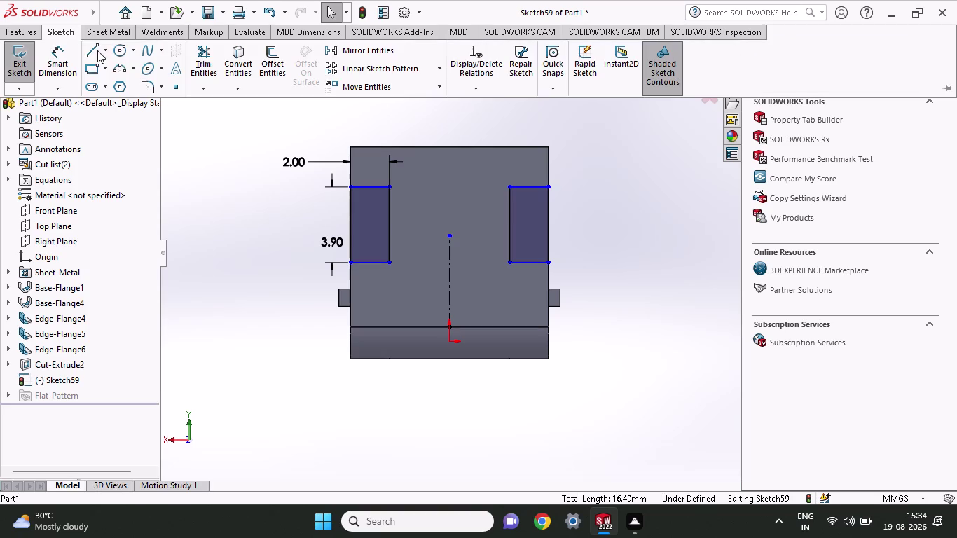
click(28, 35)
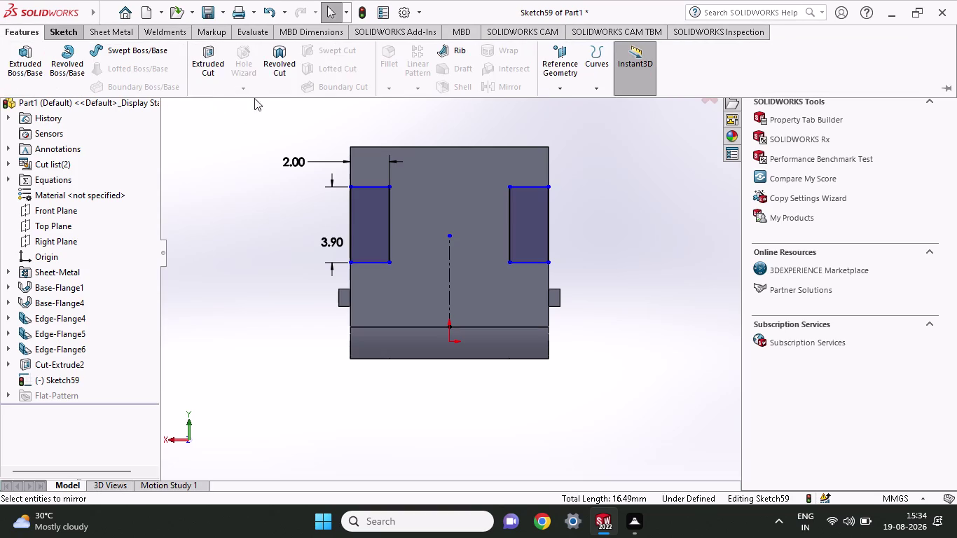
click(212, 52)
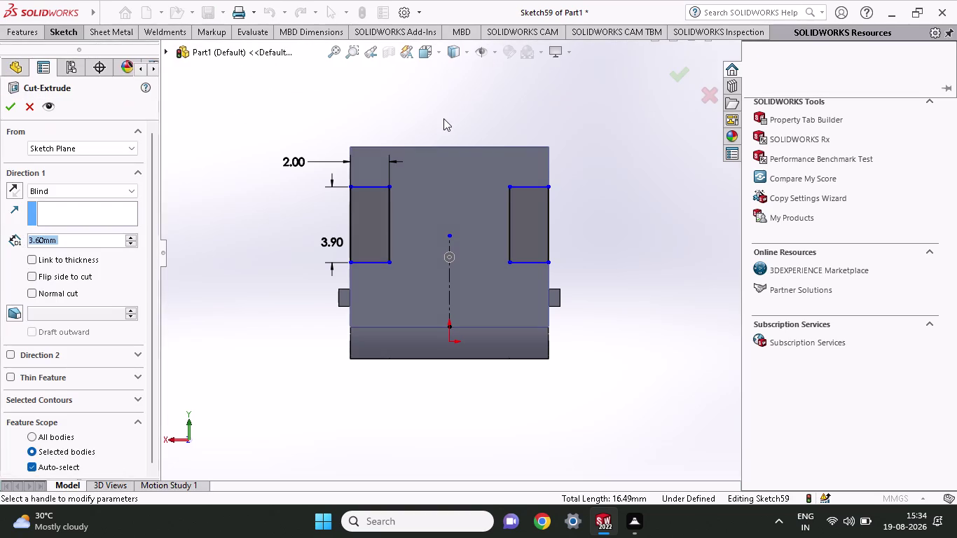
middle_drag(407, 104, 522, 176)
scroll(up, 3)
scroll(up, 3)
click(9, 108)
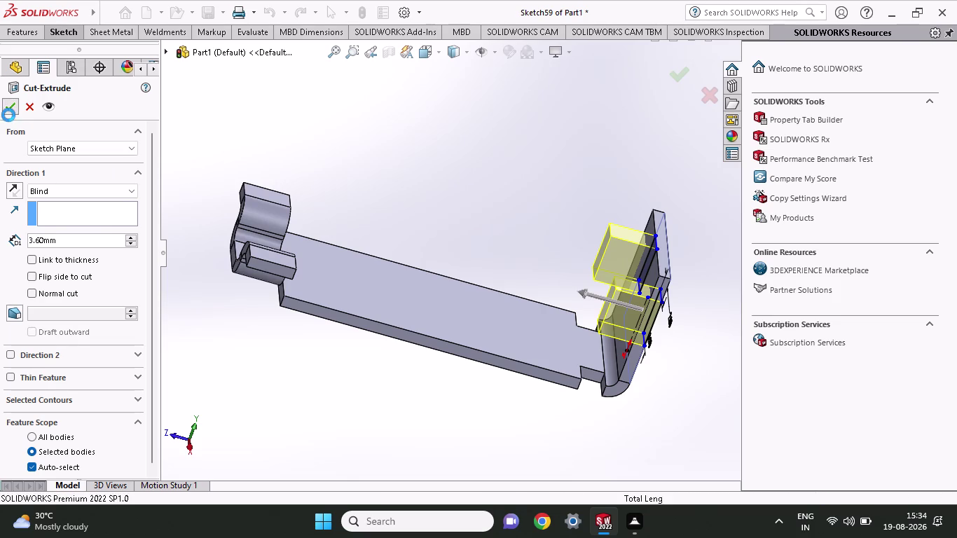
click(386, 151)
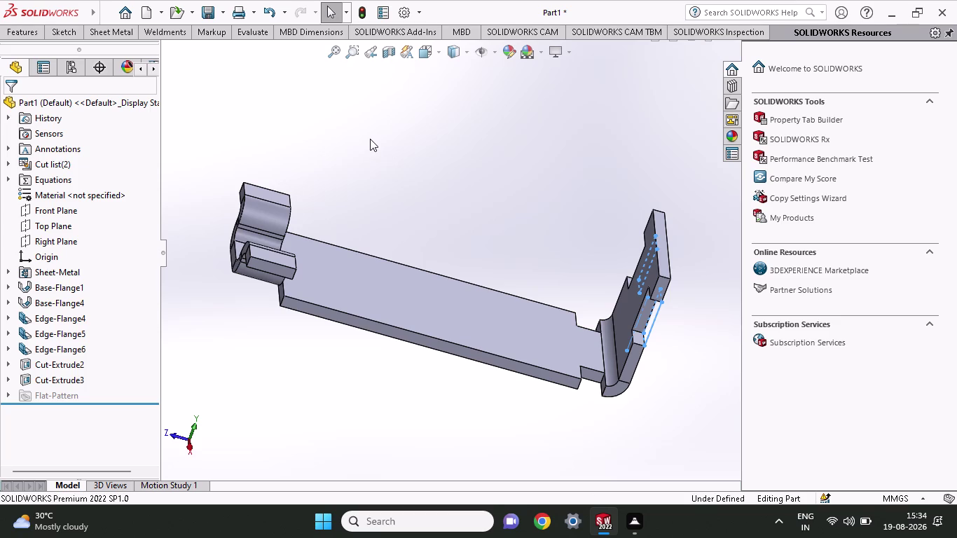
Orbit past the slots to face Base-Flange1's flat plate and select its top face.
middle_drag(339, 170, 355, 198)
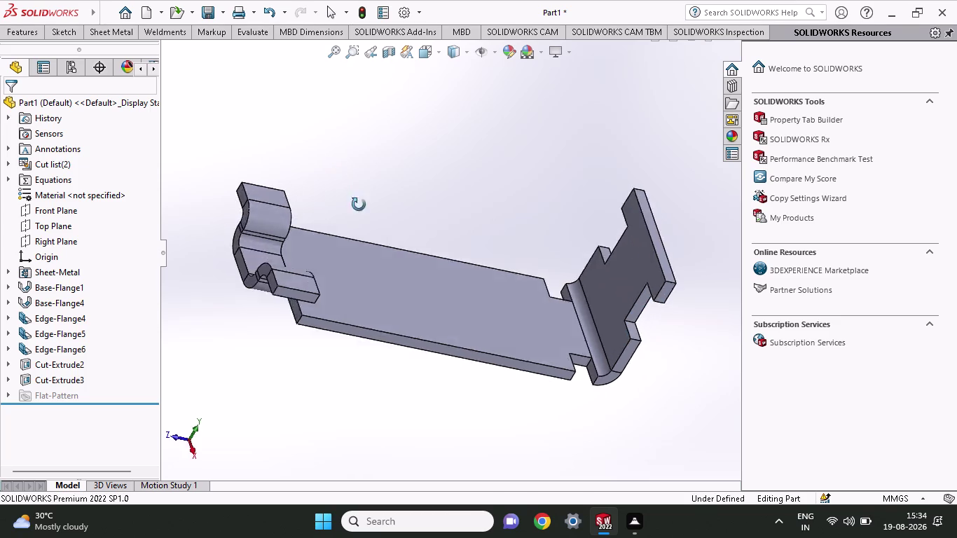
middle_drag(355, 198, 360, 255)
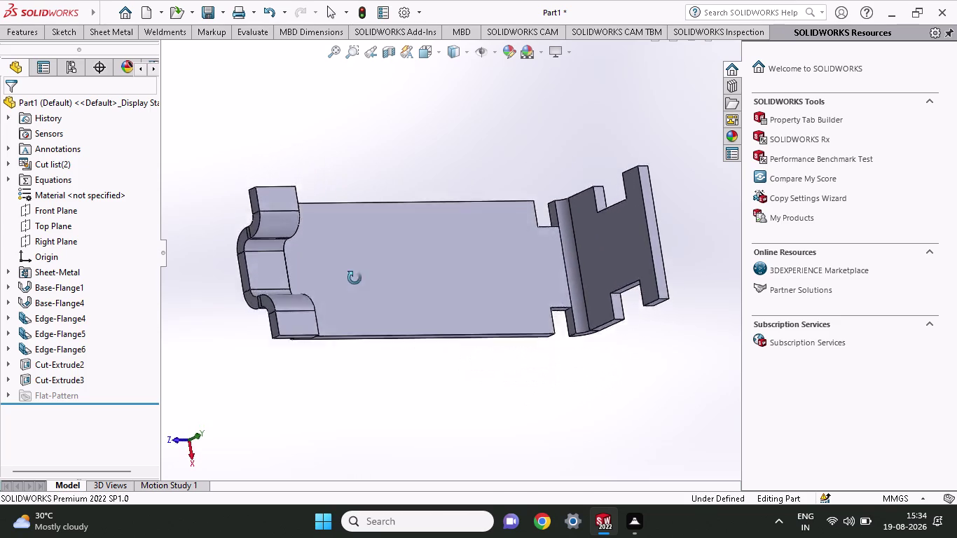
middle_drag(360, 255, 344, 269)
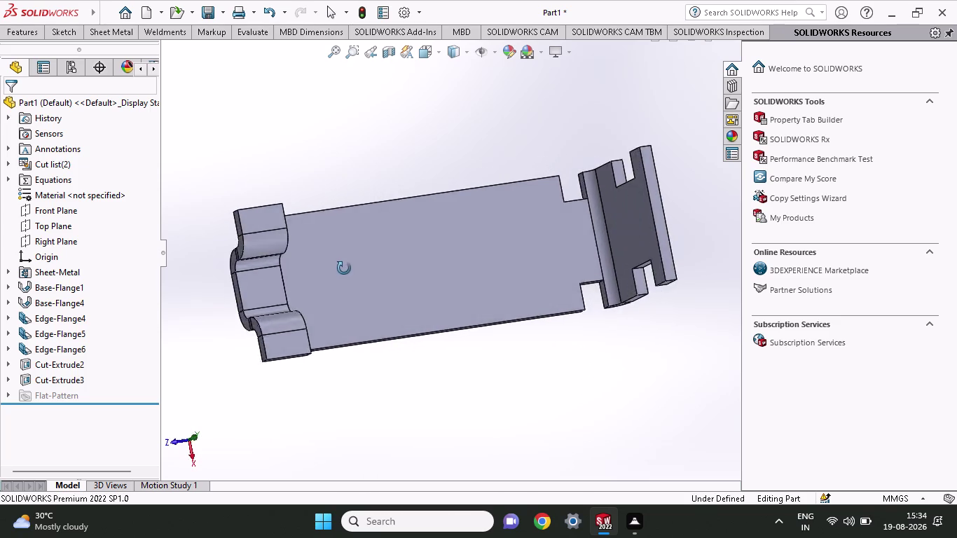
middle_drag(344, 268, 407, 239)
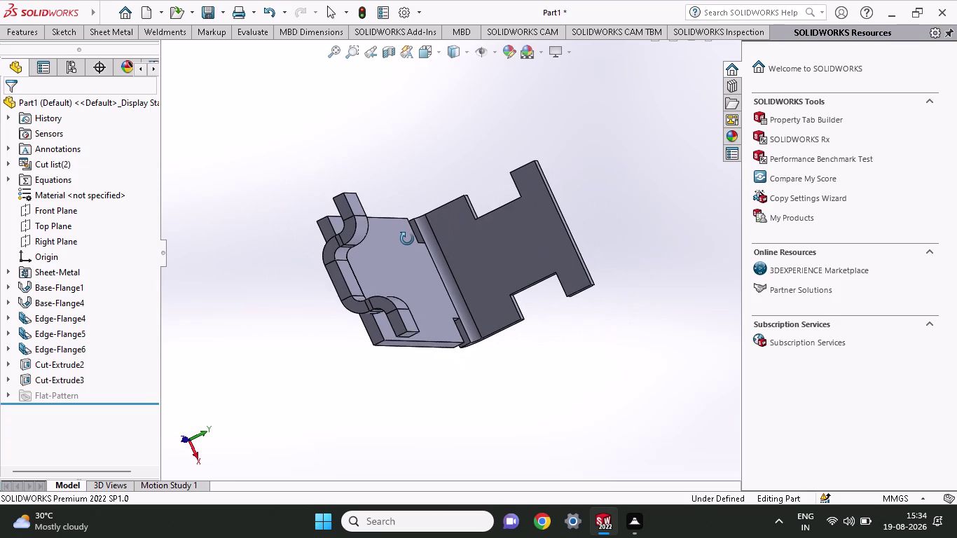
middle_drag(407, 239, 420, 232)
middle_drag(420, 232, 420, 242)
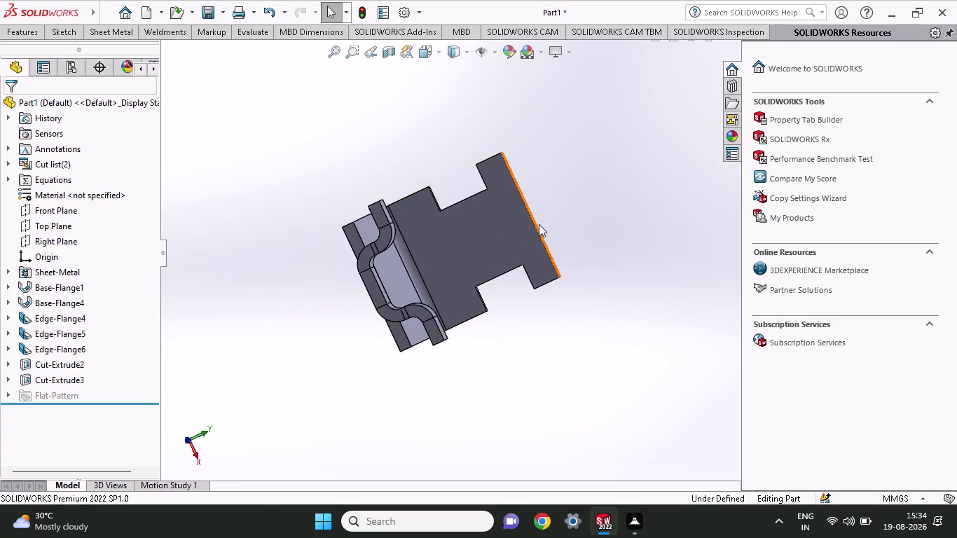
middle_drag(539, 223, 457, 212)
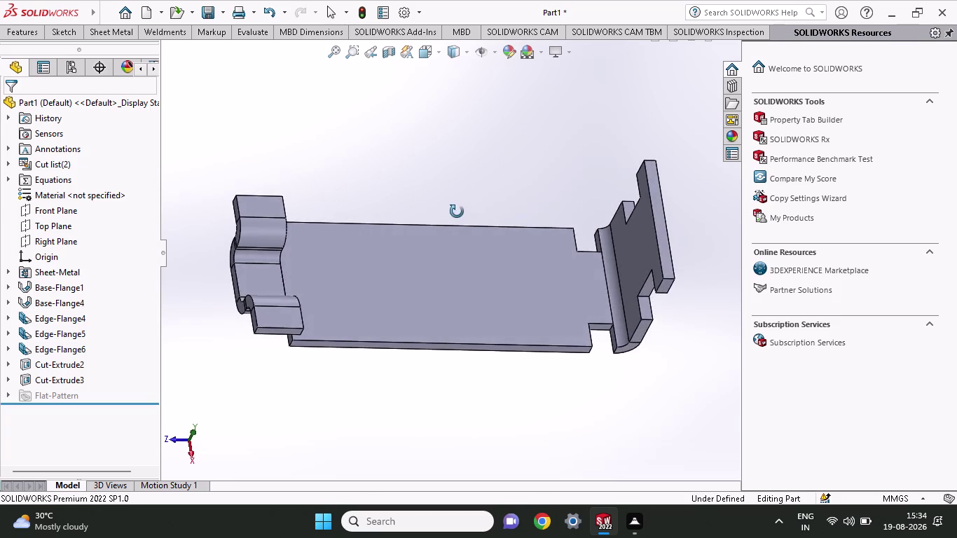
middle_drag(457, 212, 438, 232)
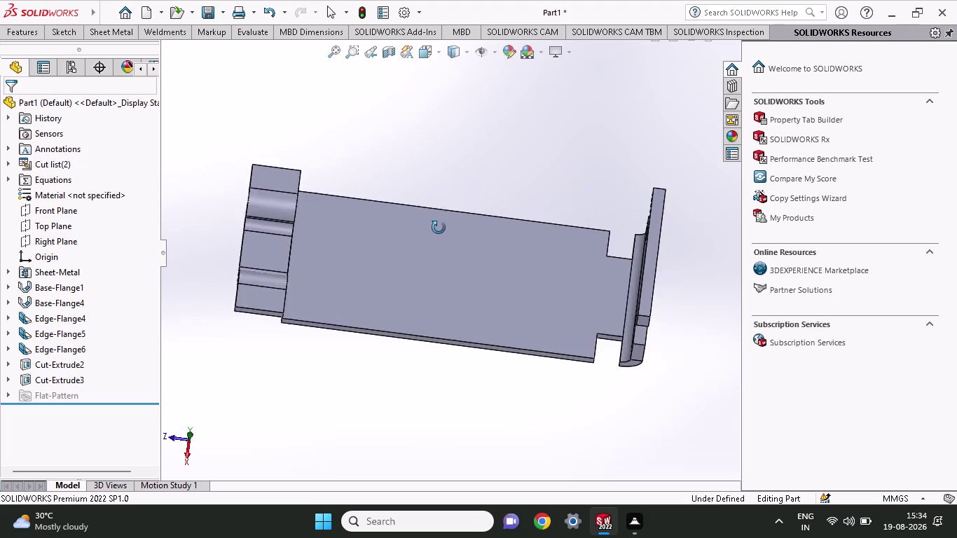
middle_drag(439, 232, 410, 267)
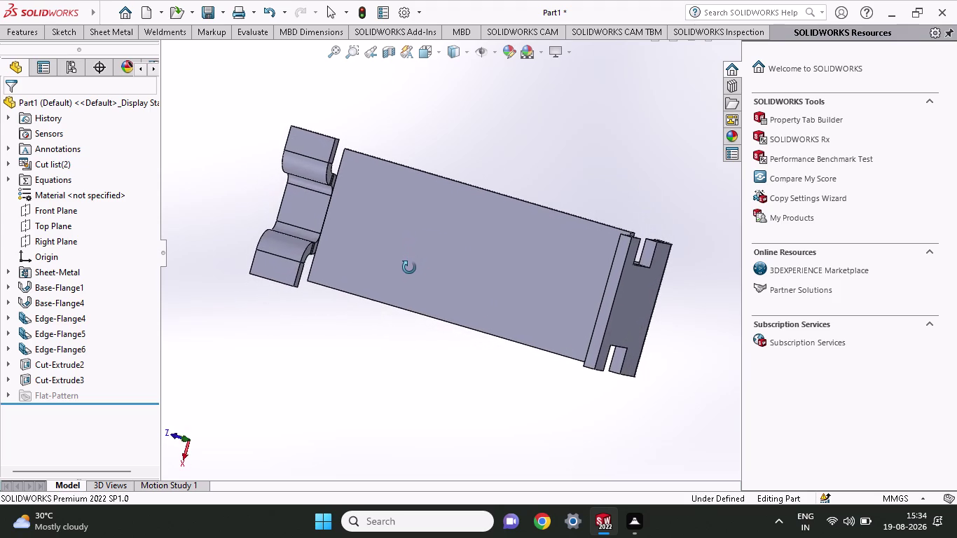
middle_drag(409, 267, 409, 270)
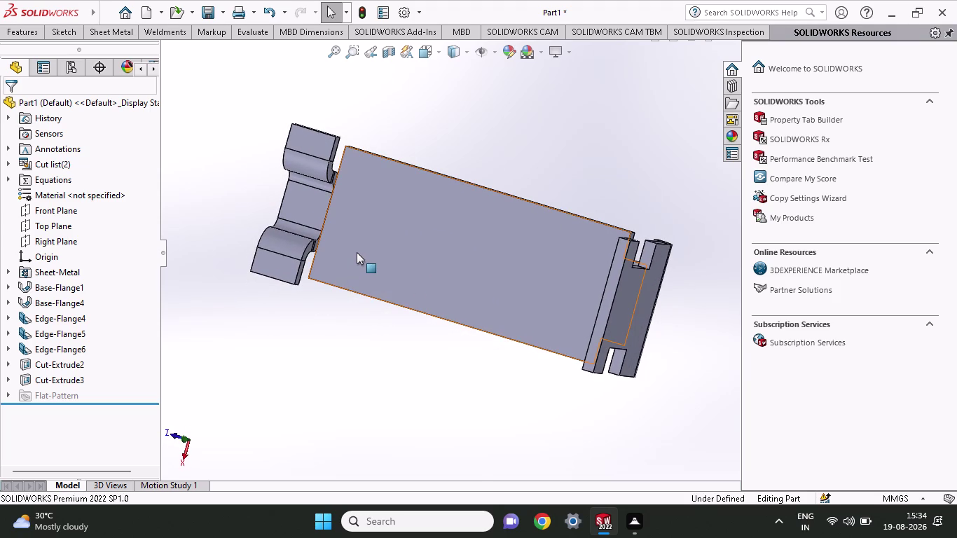
click(357, 253)
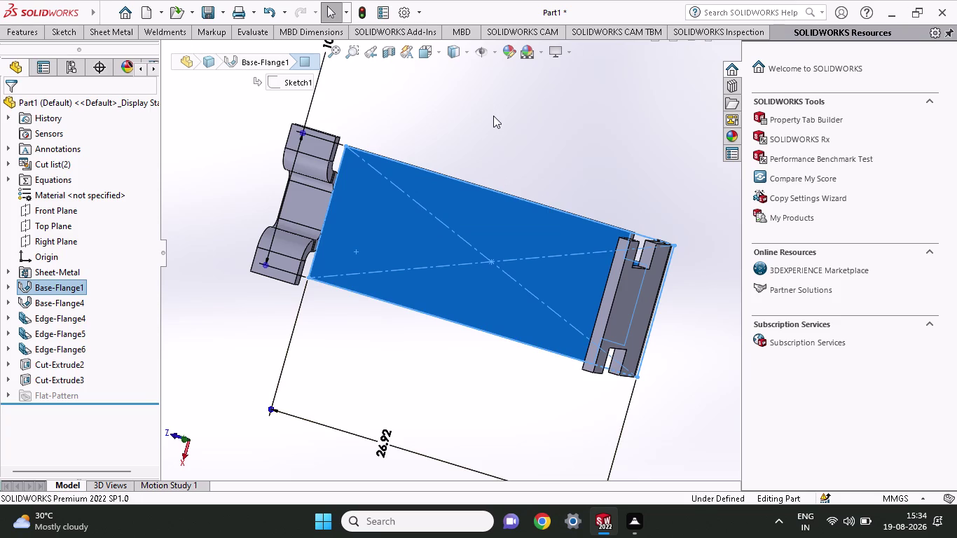
Open Sketch60 on the flat base plate face, viewed Normal To.
scroll(up, 3)
right_click(414, 180)
click(330, 232)
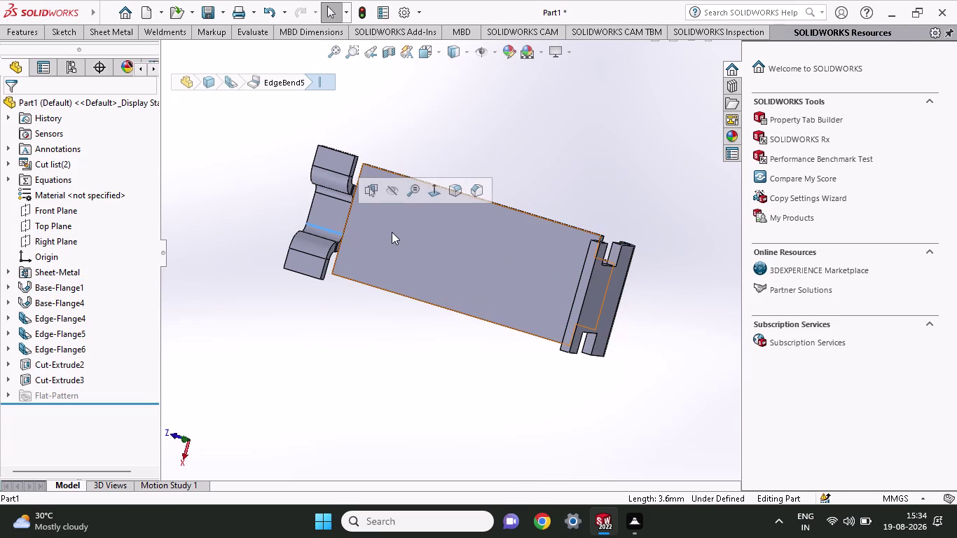
click(392, 232)
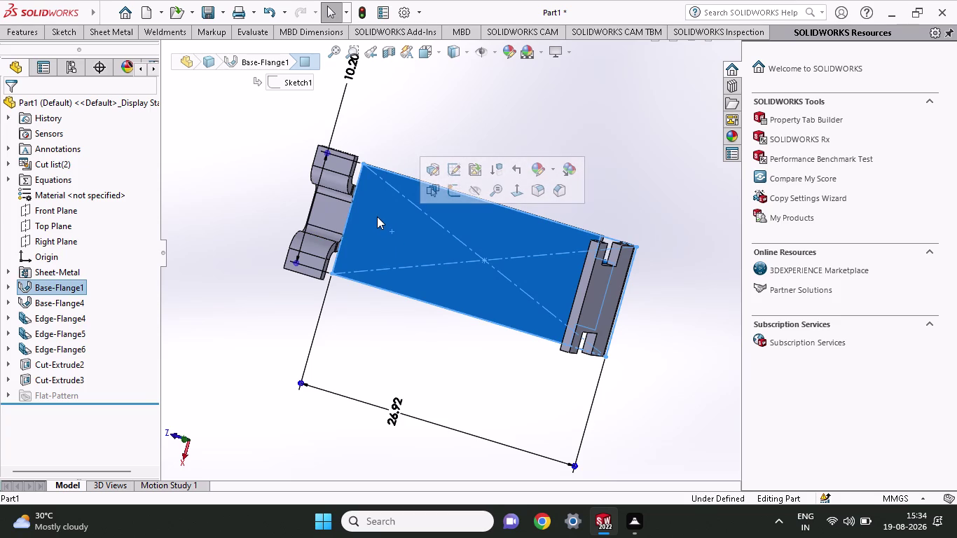
click(461, 192)
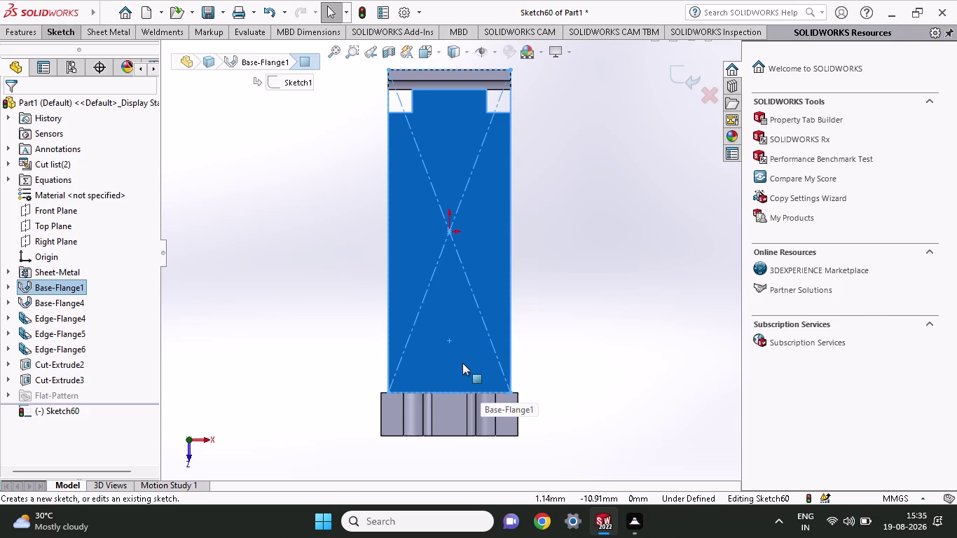
Draw a line up the plate's right edge from its lower right corner.
scroll(down, 3)
scroll(up, 3)
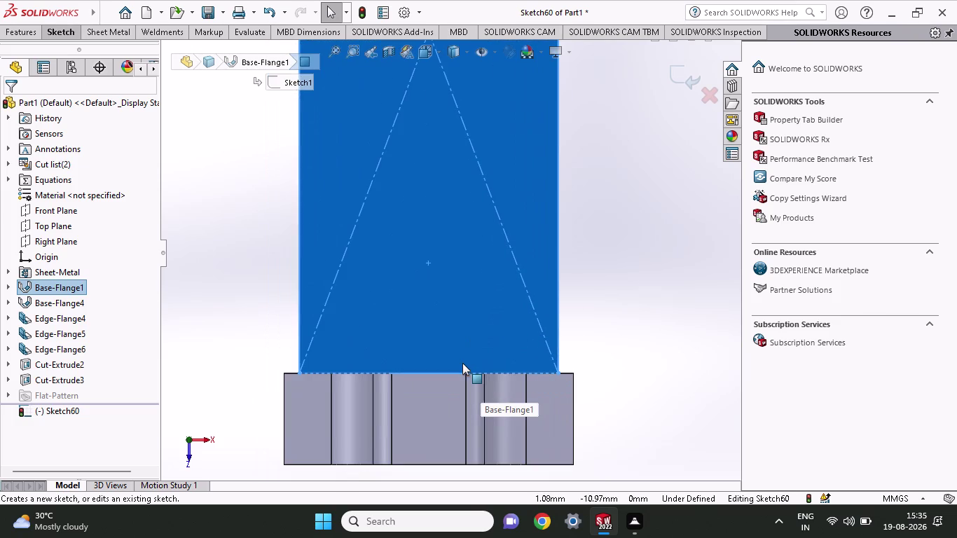
scroll(up, 3)
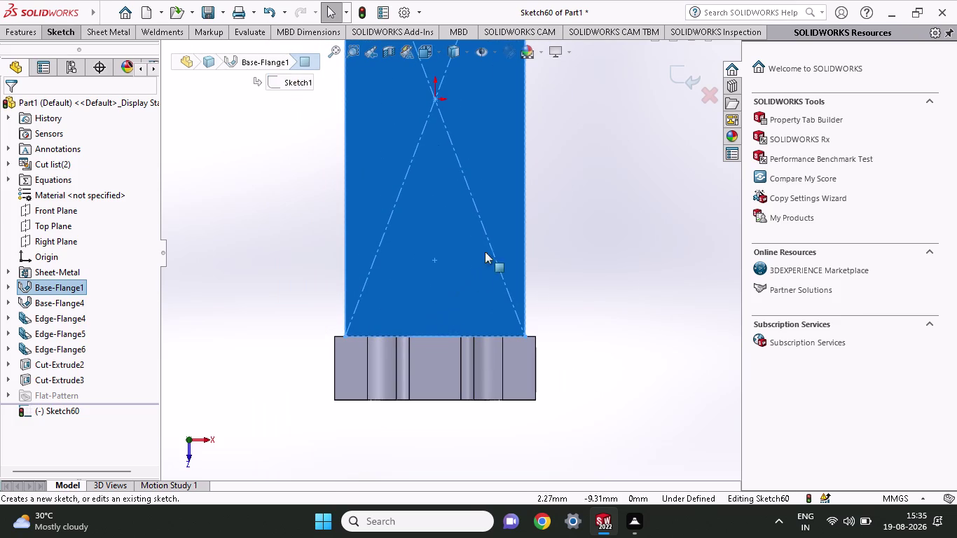
click(58, 29)
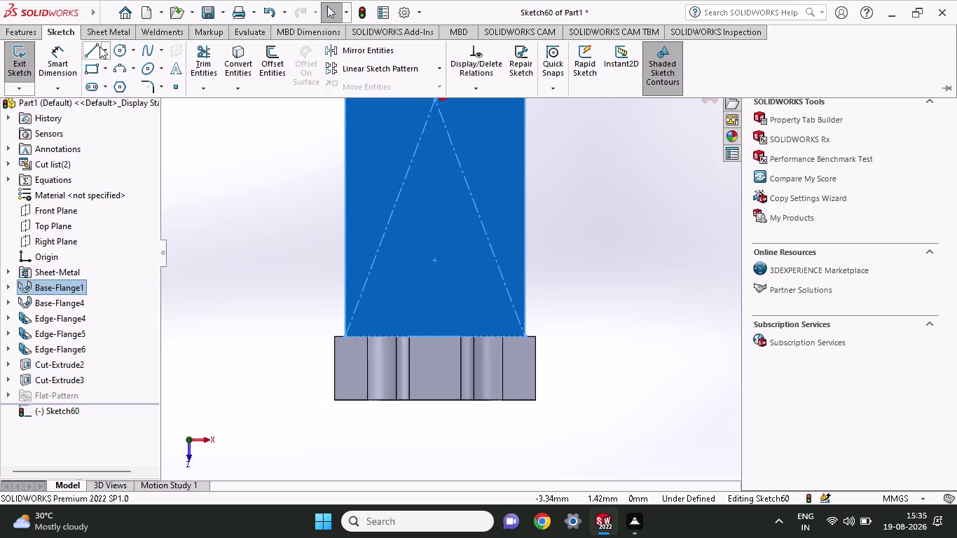
click(95, 47)
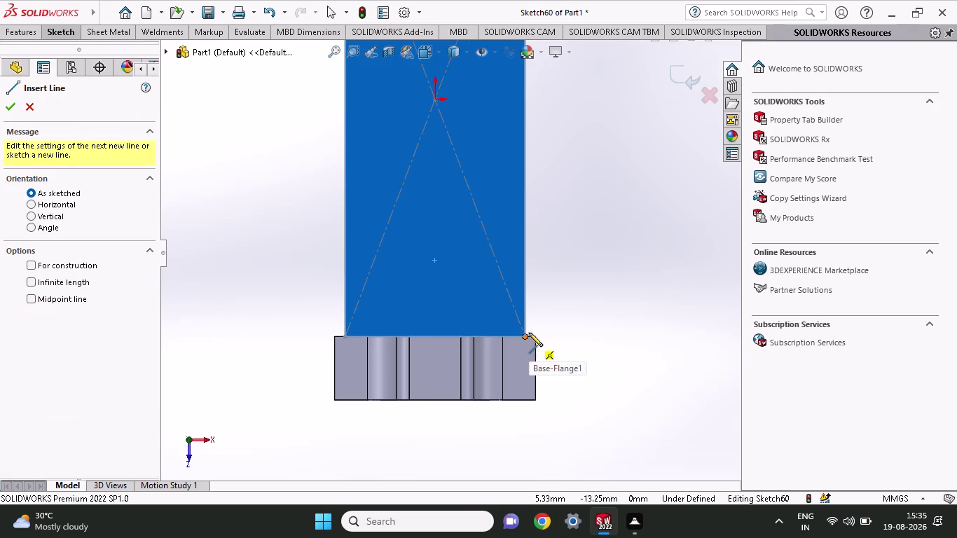
click(524, 337)
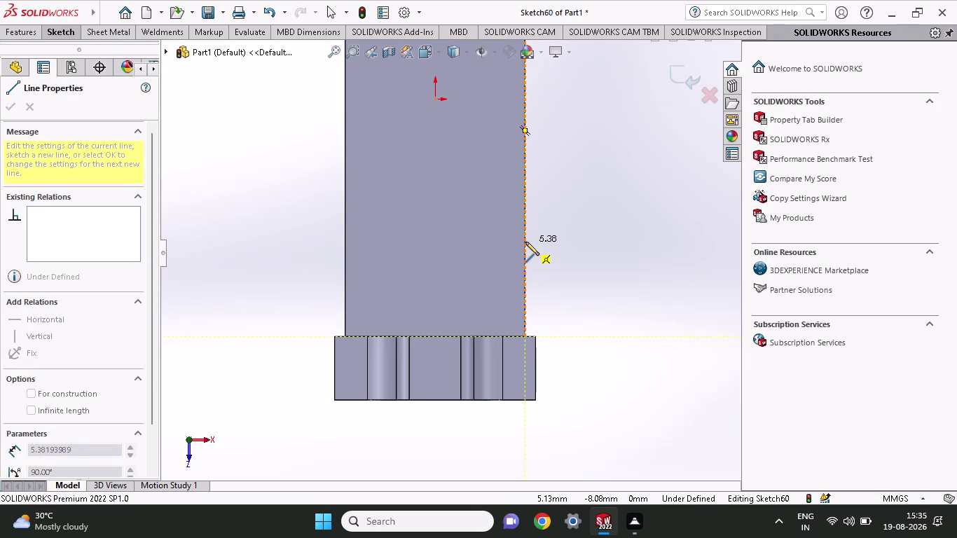
click(525, 242)
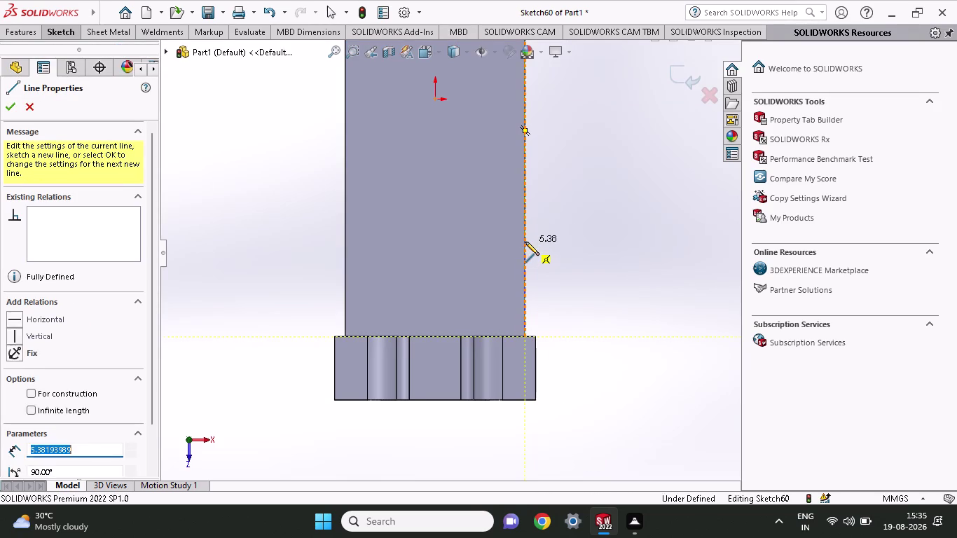
right_click(564, 275)
click(593, 283)
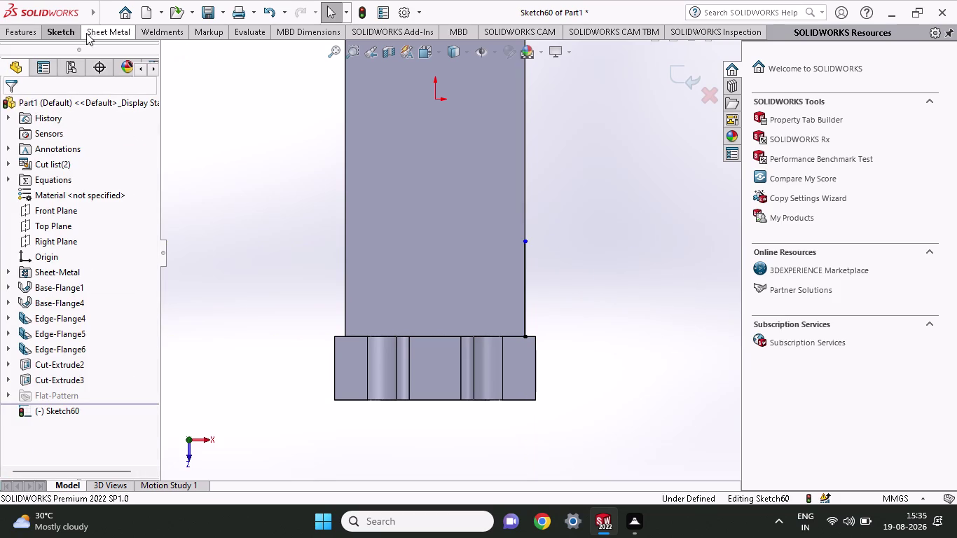
Dimension the right-edge line to 3.35 mm long.
click(70, 31)
click(68, 59)
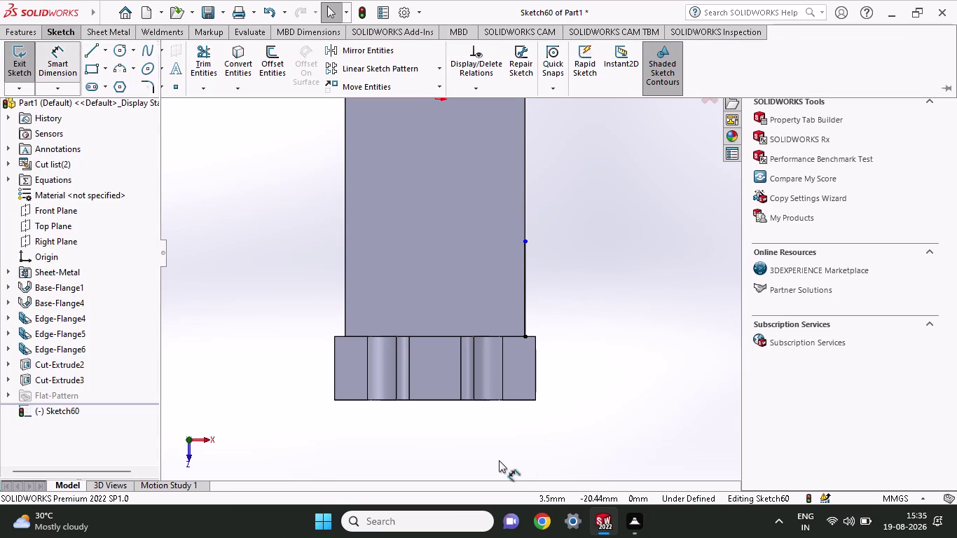
click(527, 238)
click(526, 339)
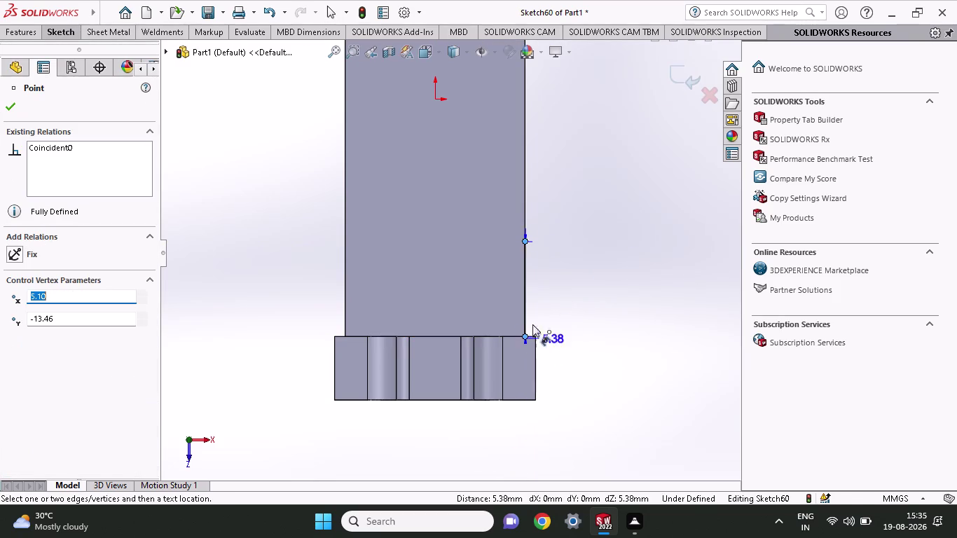
click(566, 306)
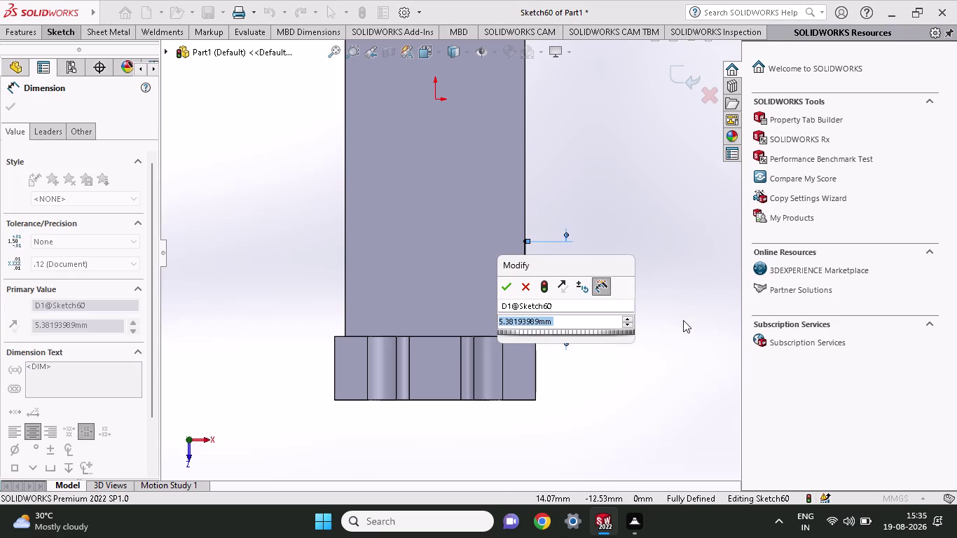
text(3.)
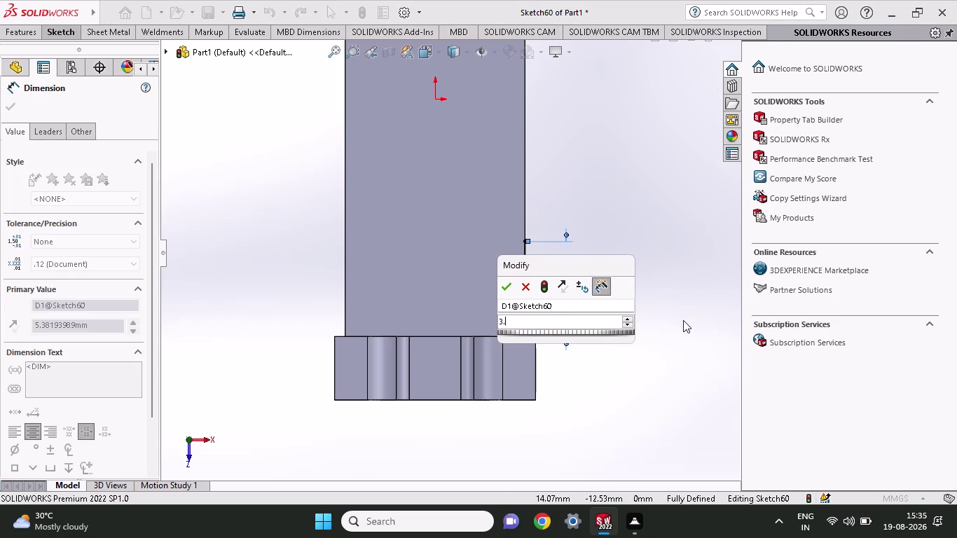
text(35)
key(Return)
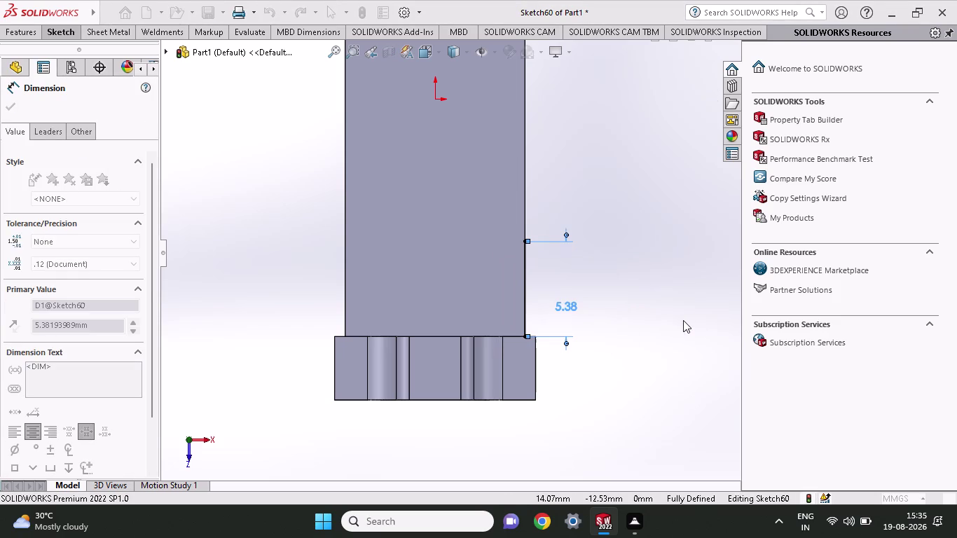
scroll(up, 3)
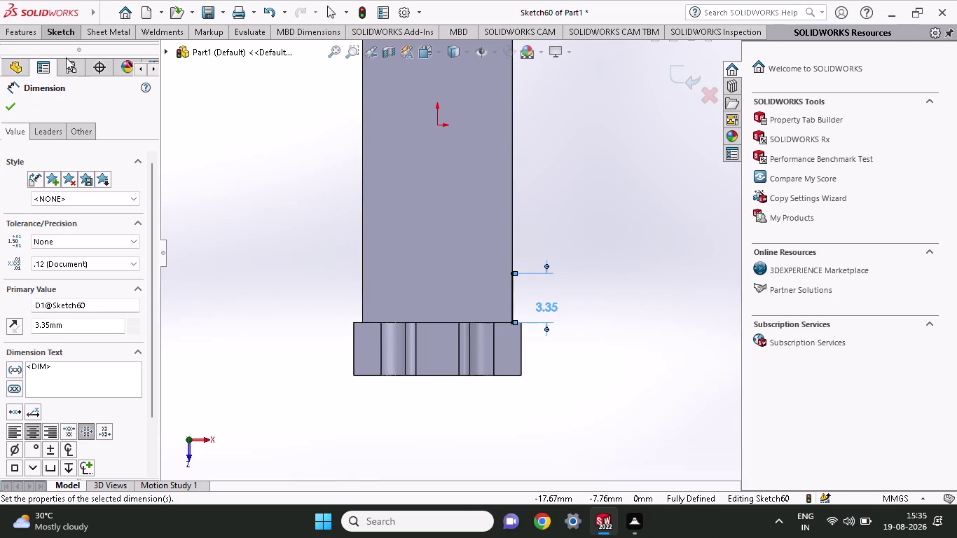
click(46, 34)
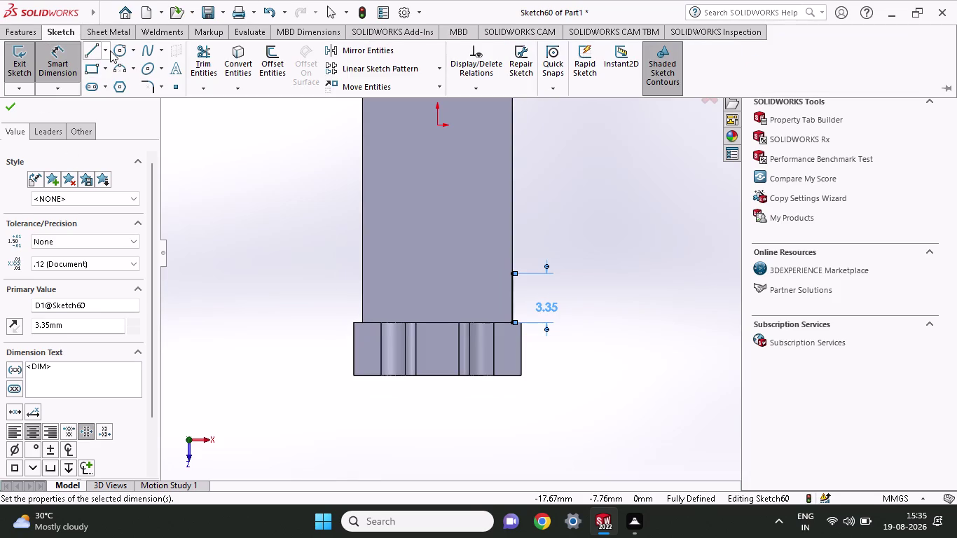
Draw a short vertical line up the plate's left edge, level with the right-edge line.
click(86, 51)
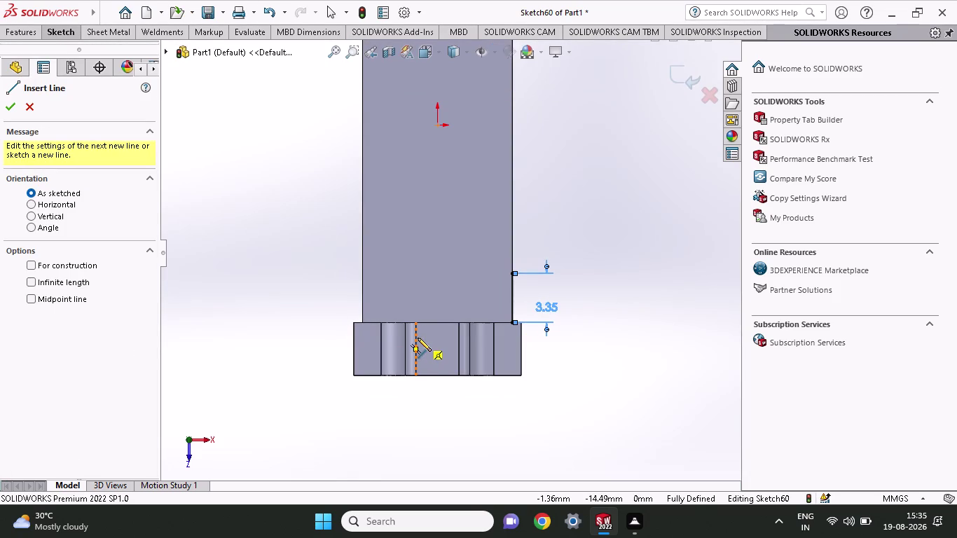
click(360, 322)
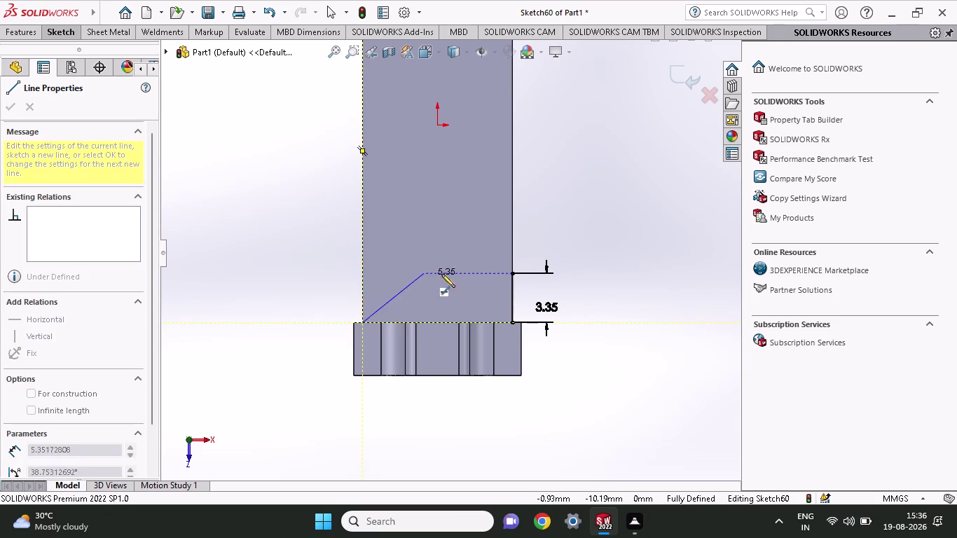
click(362, 273)
right_click(301, 266)
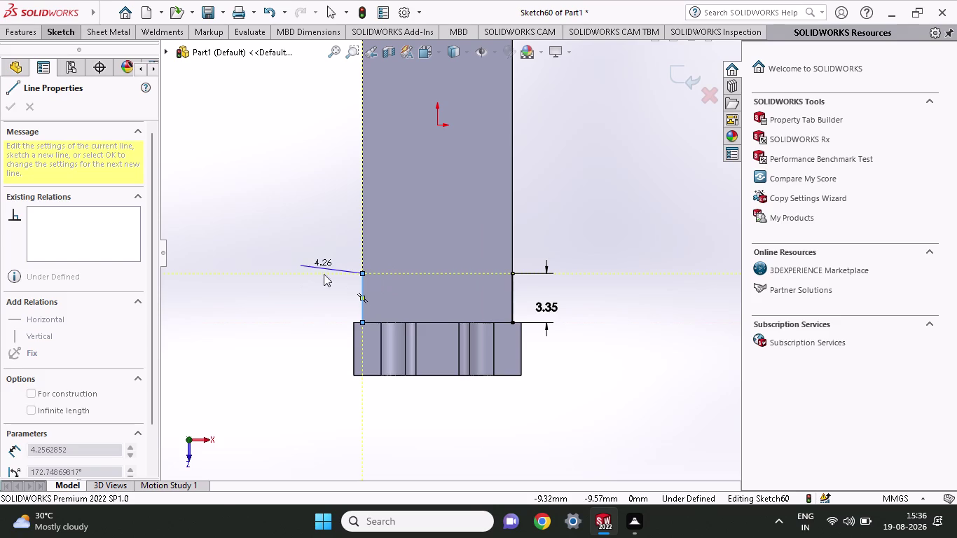
click(326, 276)
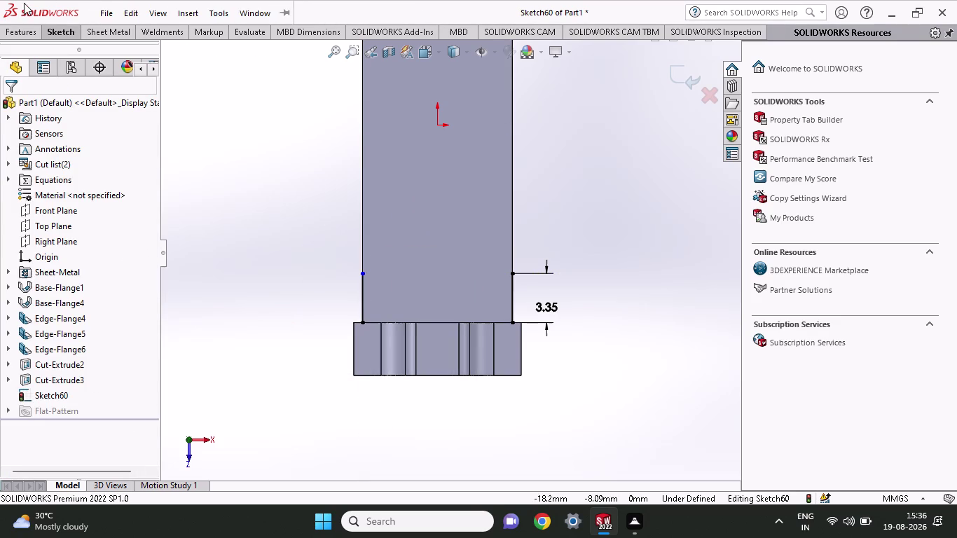
click(44, 40)
click(51, 35)
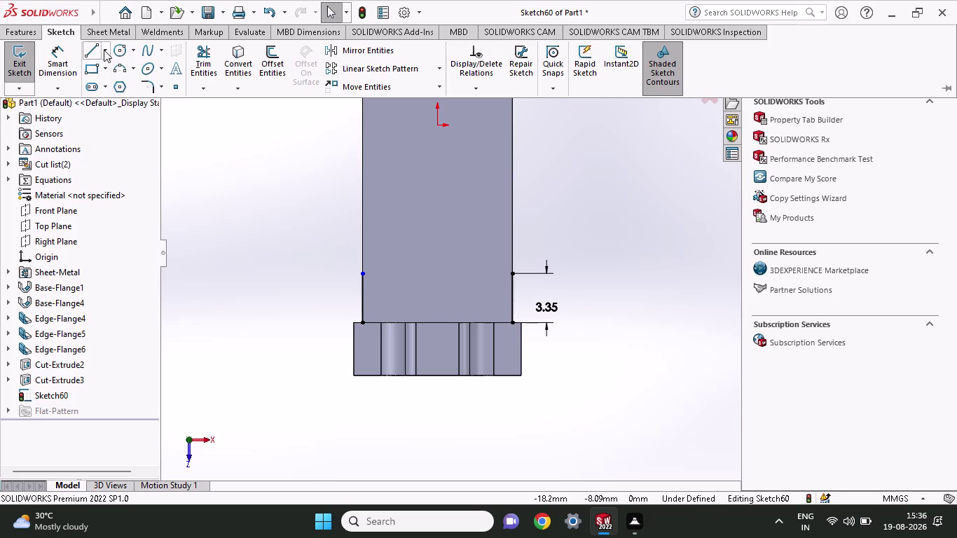
click(93, 50)
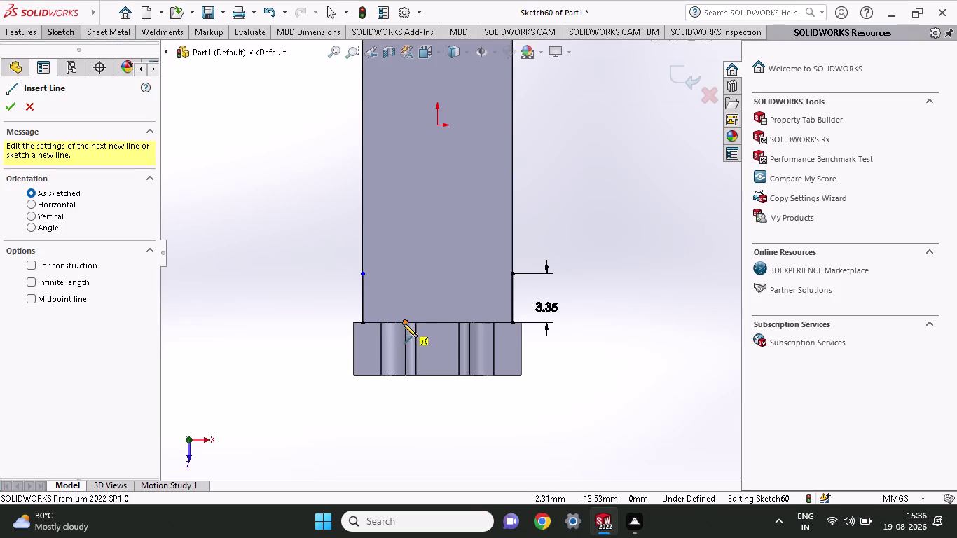